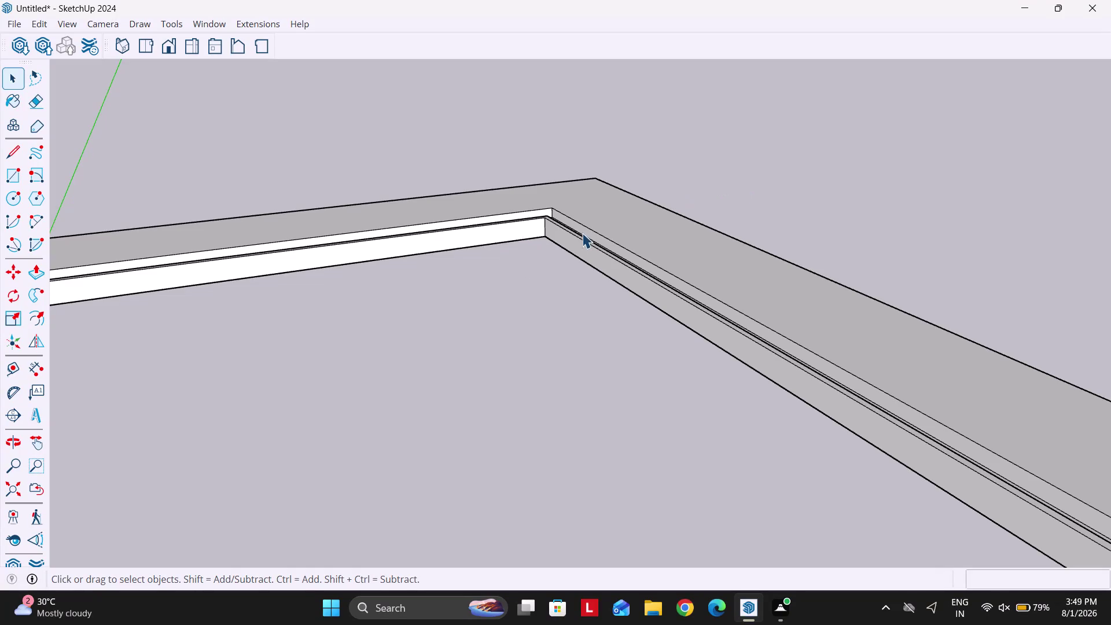
Orbit into the frame's recessed channel and start, then cancel, a rectangle at its corner.
middle_drag(599, 250, 441, 245)
scroll(down, 3)
middle_drag(604, 231, 498, 235)
scroll(up, 3)
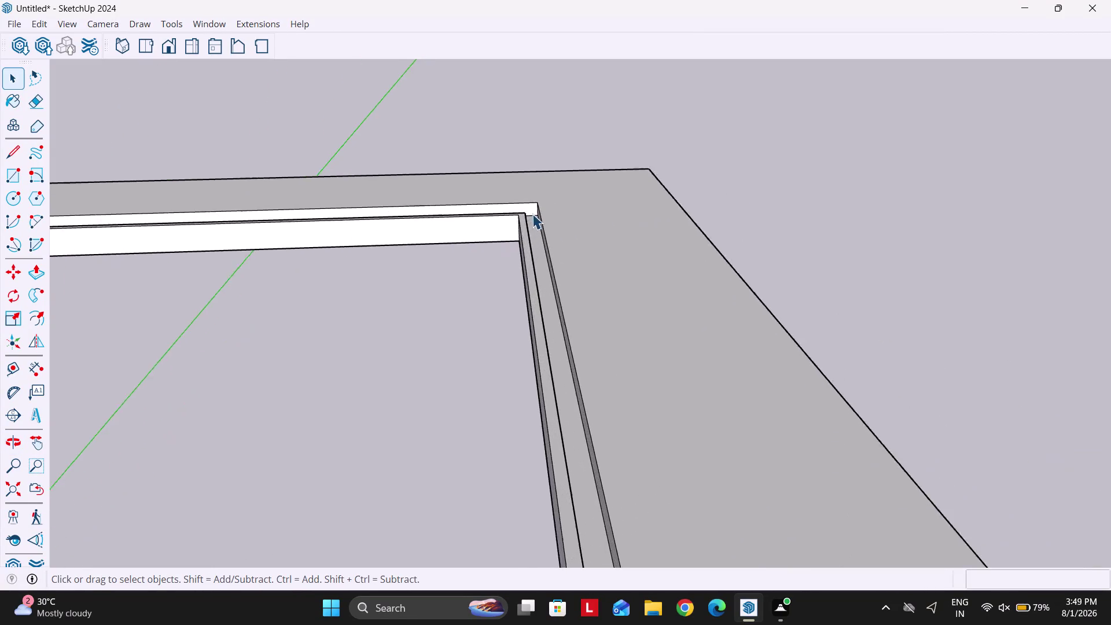
scroll(up, 3)
middle_drag(540, 235, 548, 217)
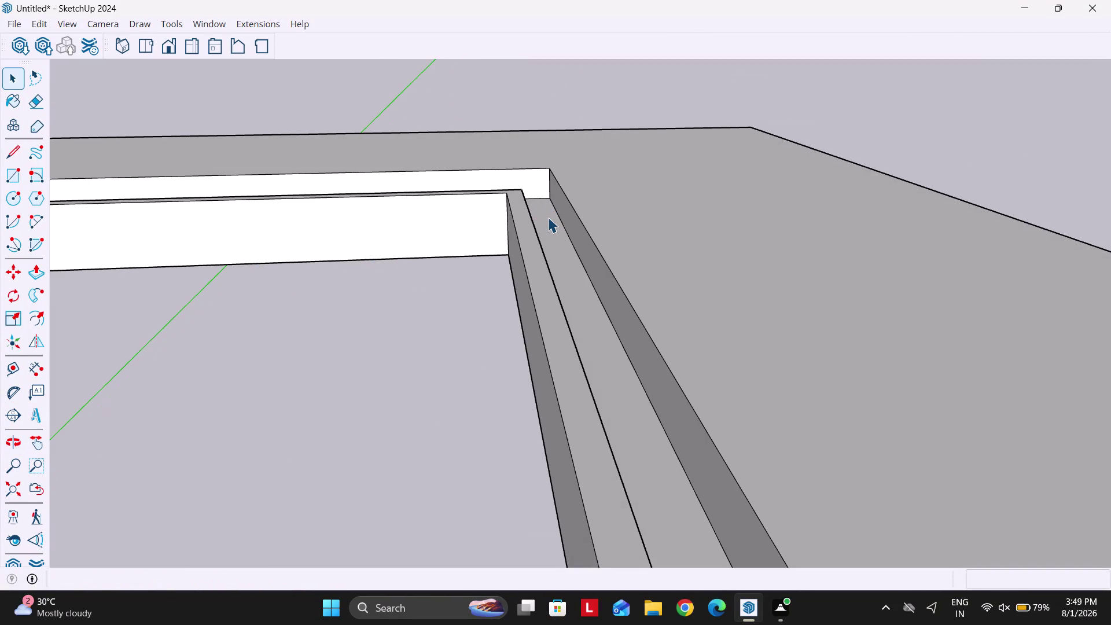
middle_drag(543, 223, 542, 244)
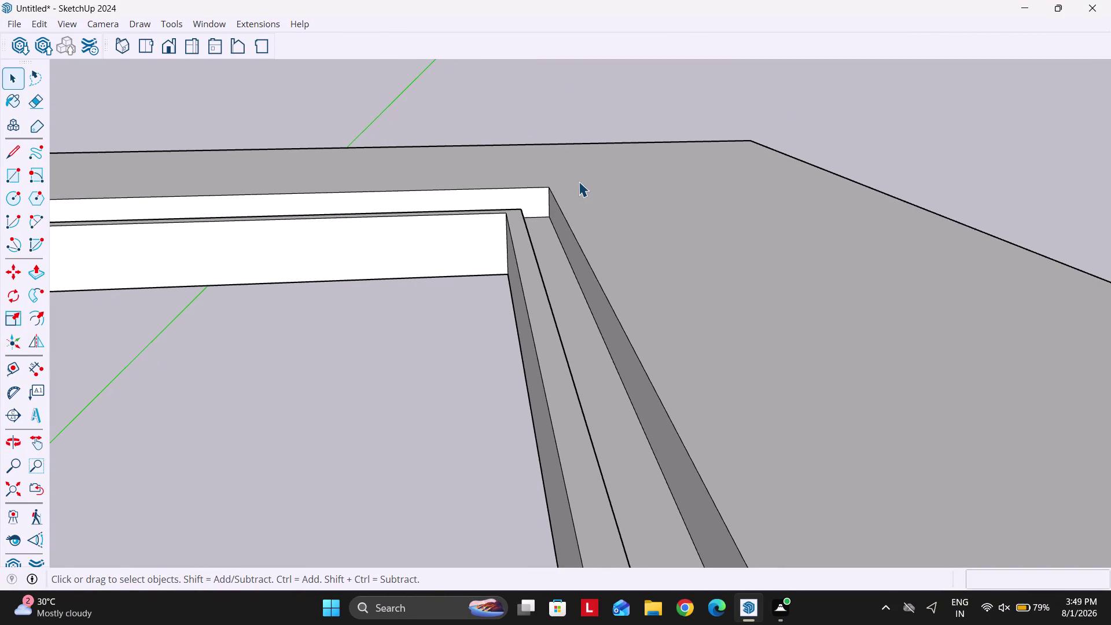
double_click(582, 196)
key(r)
click(552, 187)
scroll(down, 3)
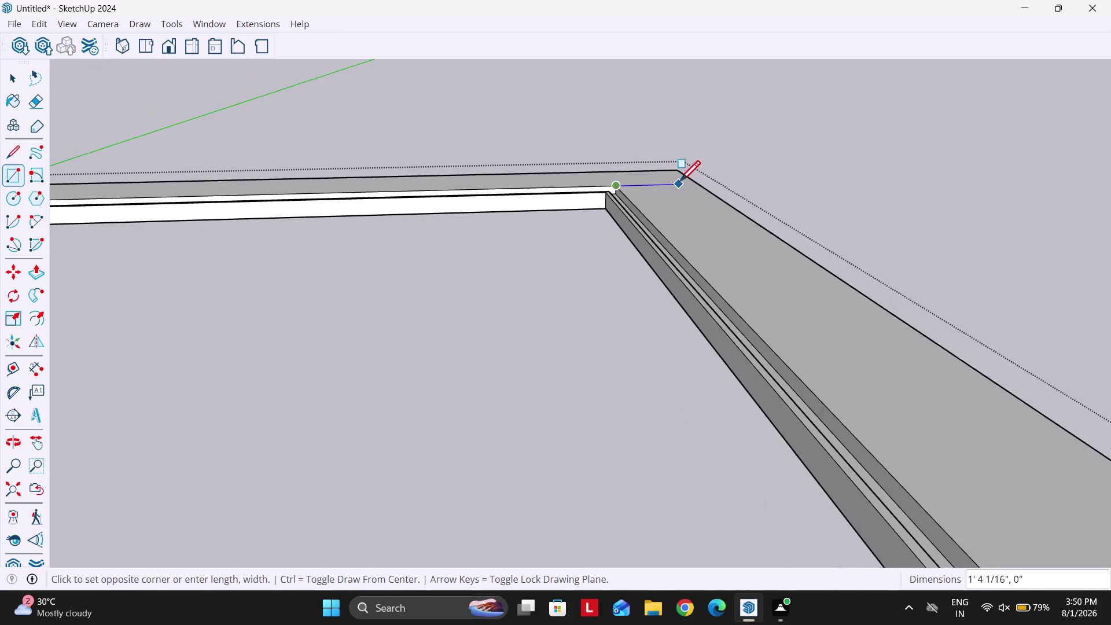
scroll(down, 3)
scroll(up, 3)
key(space)
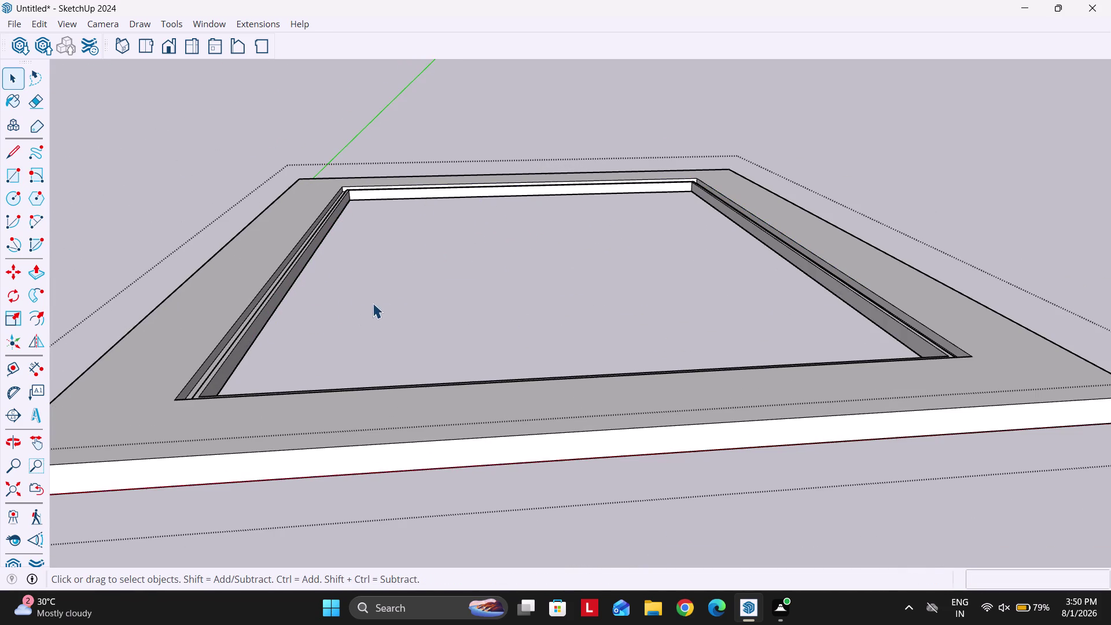
scroll(up, 3)
Draw a rectangle from one corner of the frame's inner opening to the opposite corner.
key(r)
click(344, 195)
scroll(down, 3)
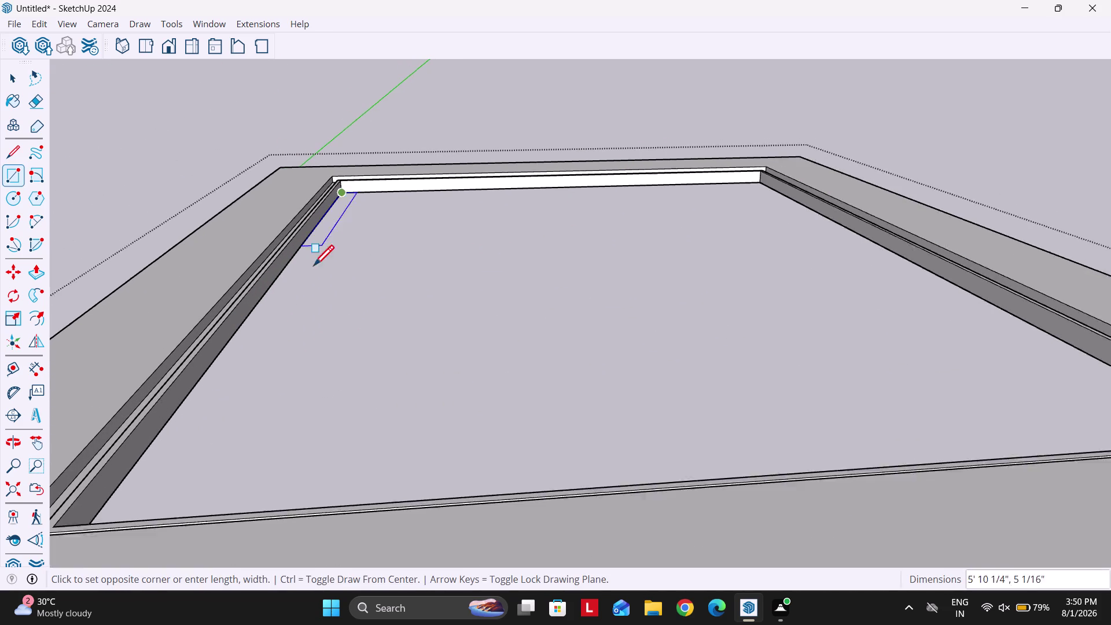
scroll(down, 3)
middle_drag(377, 306, 587, 425)
scroll(up, 3)
middle_drag(794, 376, 1009, 343)
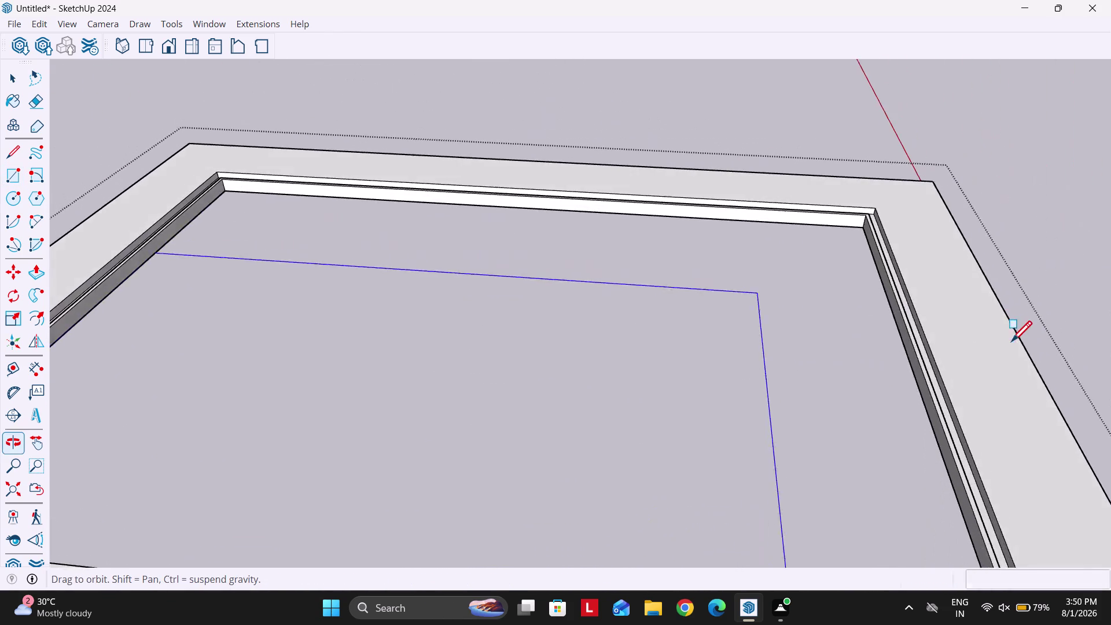
middle_drag(1009, 343, 1011, 341)
scroll(up, 3)
click(890, 220)
scroll(up, 3)
middle_drag(842, 268, 790, 269)
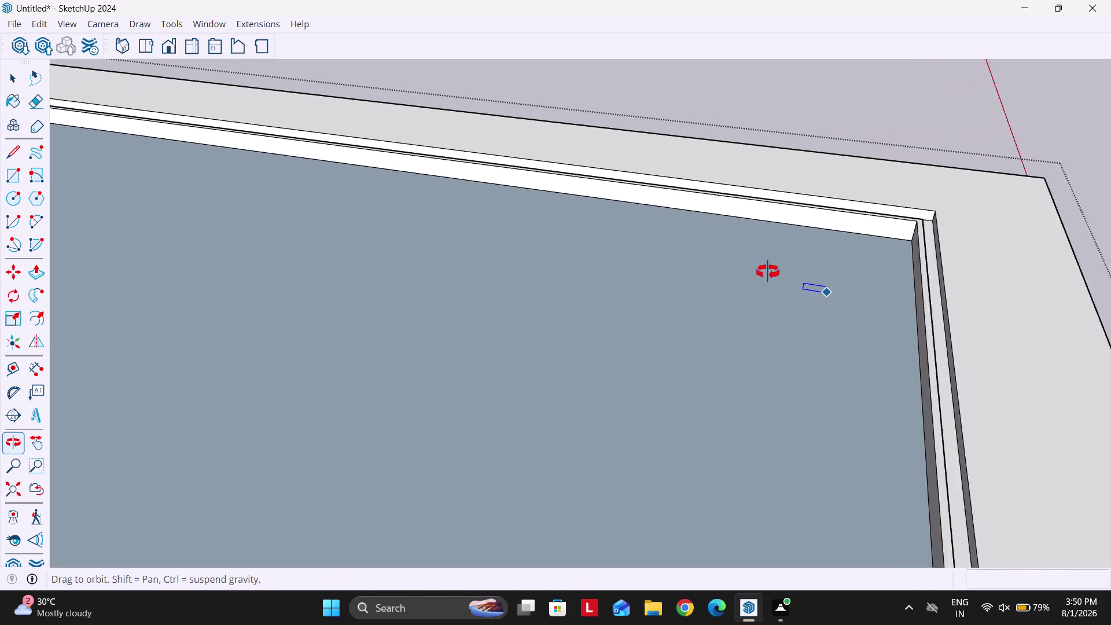
middle_drag(791, 269, 757, 272)
middle_drag(749, 291, 647, 298)
key(space)
Offset the new face 1' inward and delete the outer ring face.
key(o)
click(580, 341)
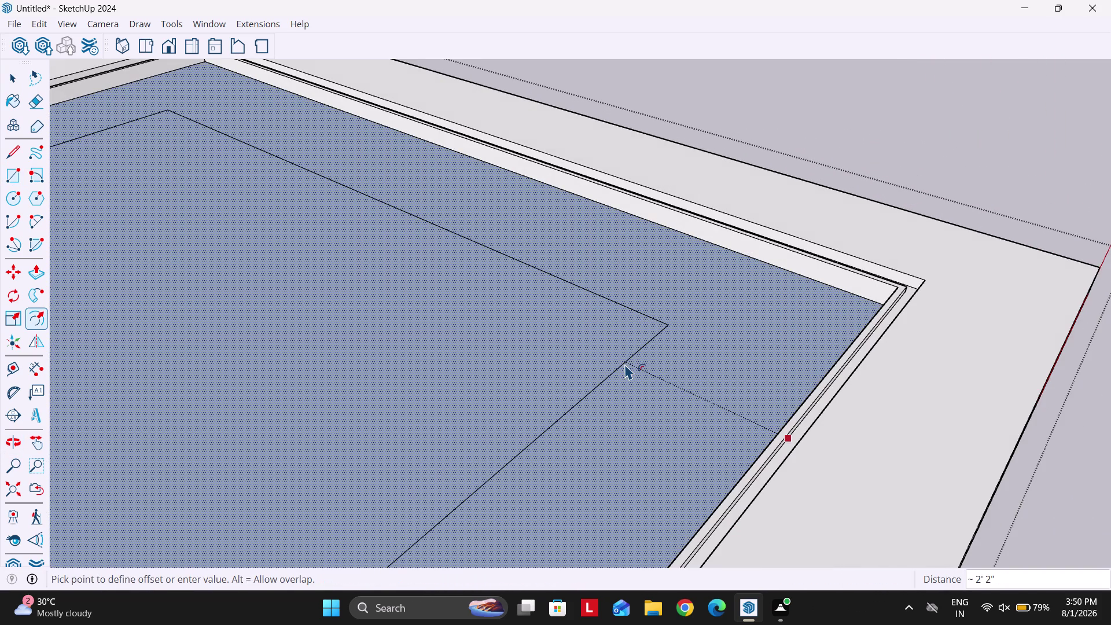
text(1')
key(Return)
key(space)
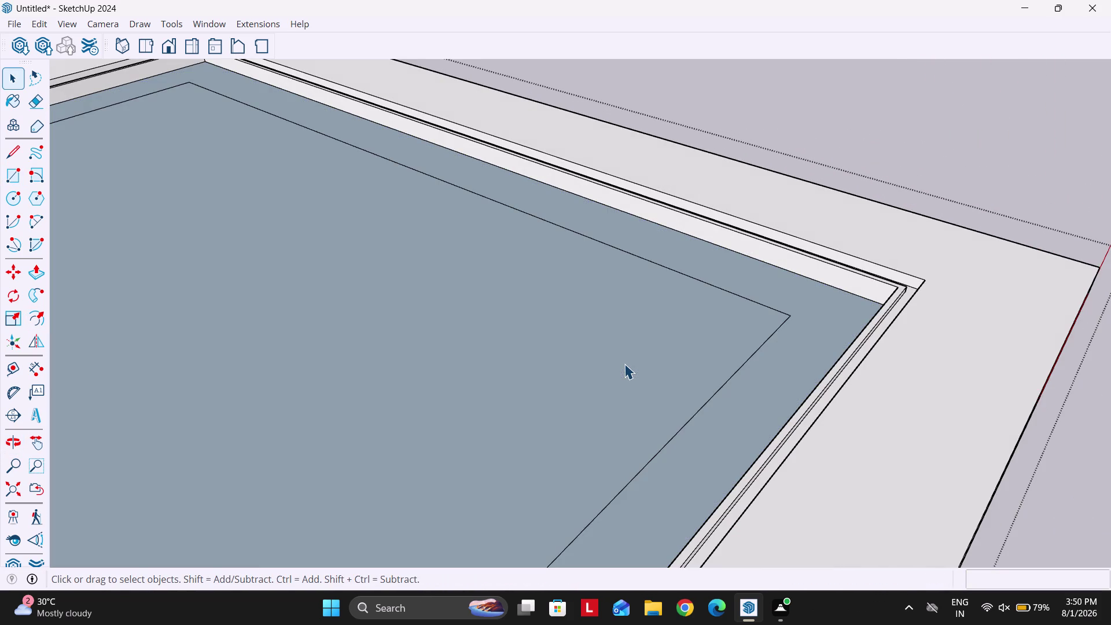
middle_drag(611, 375, 558, 397)
click(818, 346)
key(Delete)
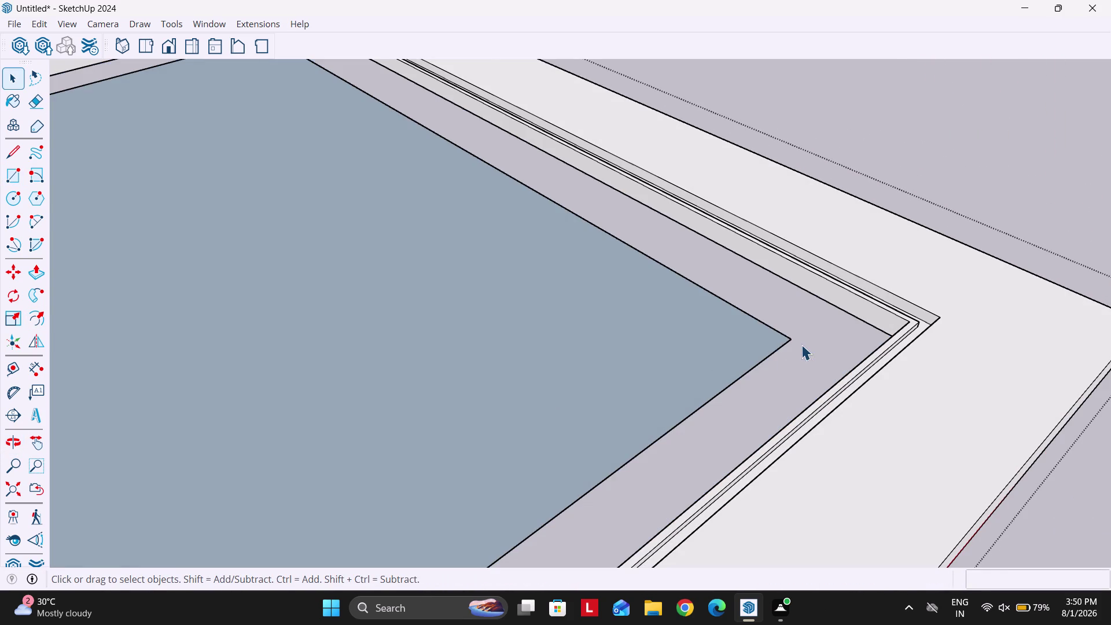
Push/Pull the inner rectangle upward into a thin raised panel.
click(683, 355)
key(p)
click(683, 355)
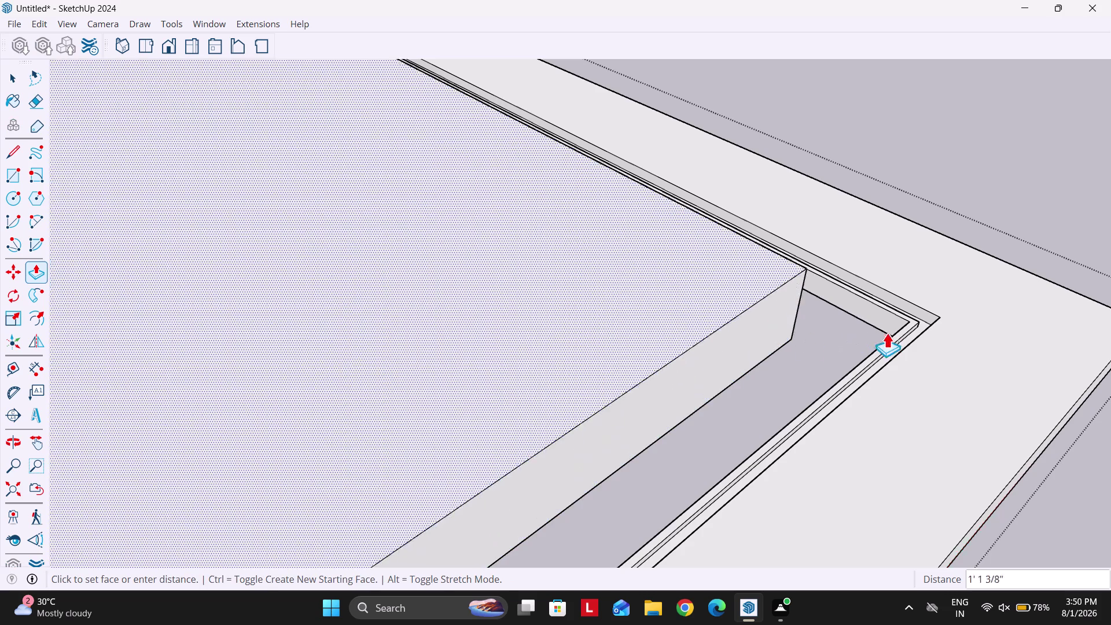
scroll(up, 3)
middle_drag(875, 346, 926, 236)
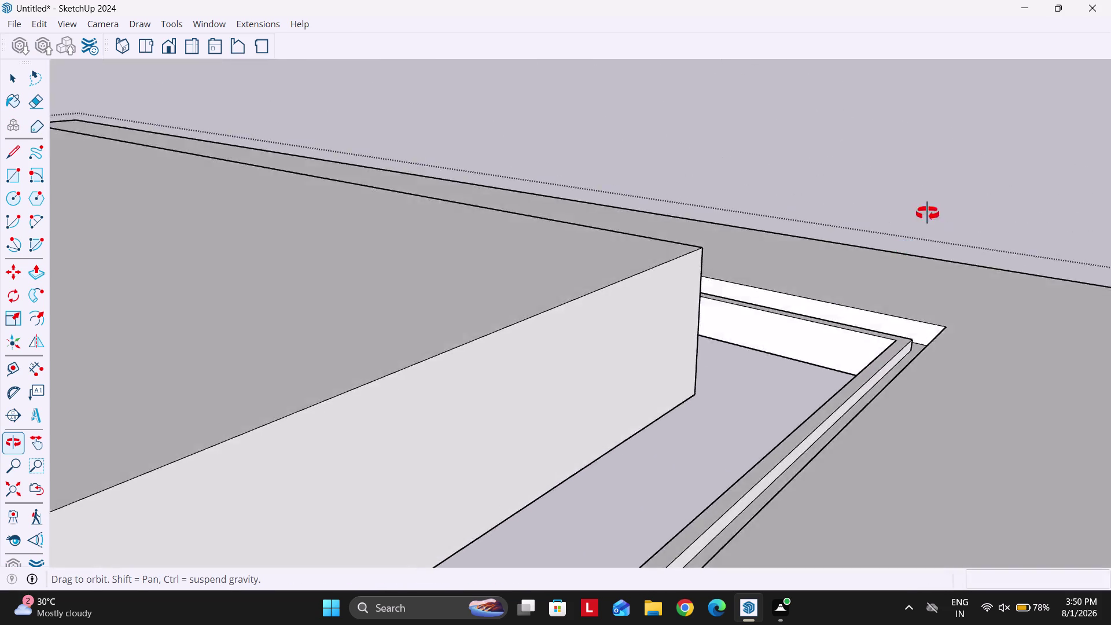
middle_drag(927, 237, 1014, 237)
middle_drag(815, 289, 848, 264)
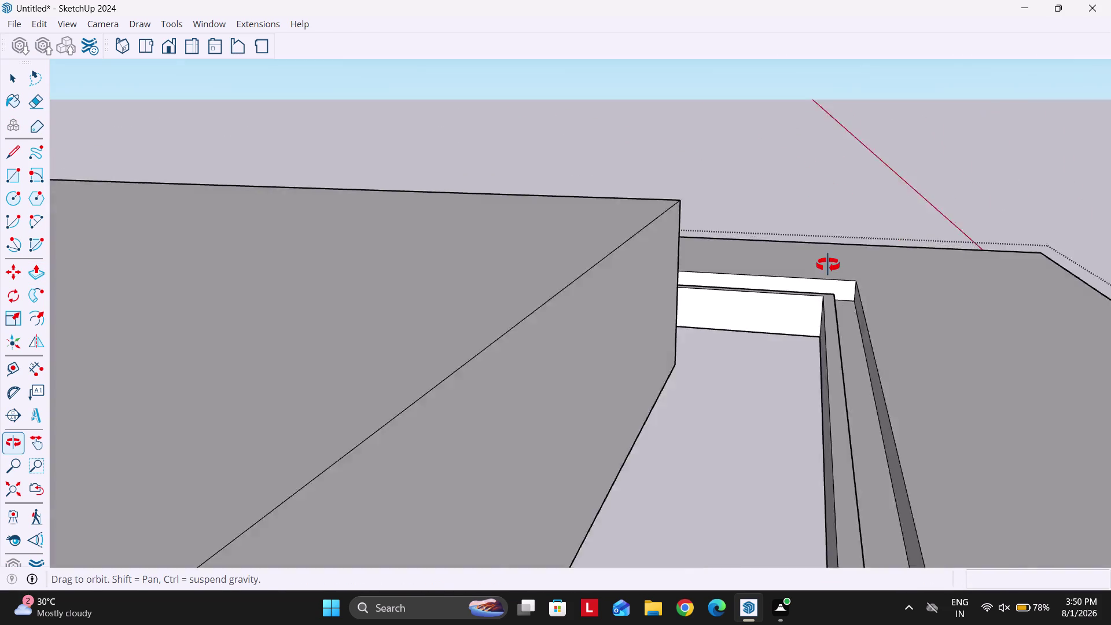
middle_drag(848, 264, 818, 266)
scroll(up, 3)
middle_drag(795, 331, 851, 294)
scroll(up, 3)
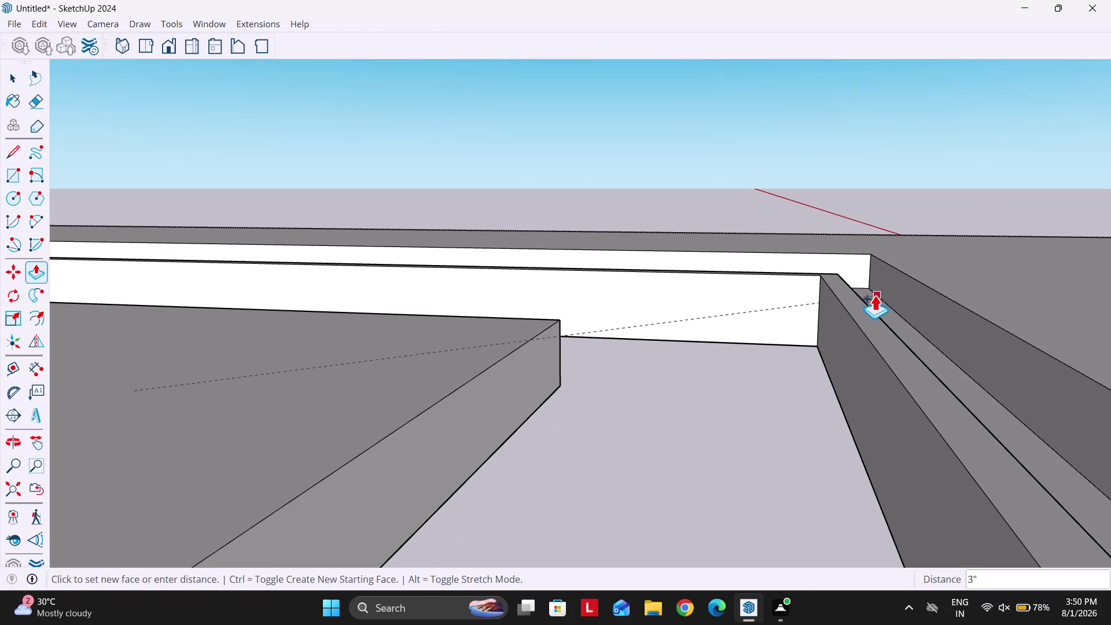
click(873, 294)
Orbit out for an overview of the ceiling with its raised panel.
middle_drag(812, 321, 430, 366)
scroll(down, 3)
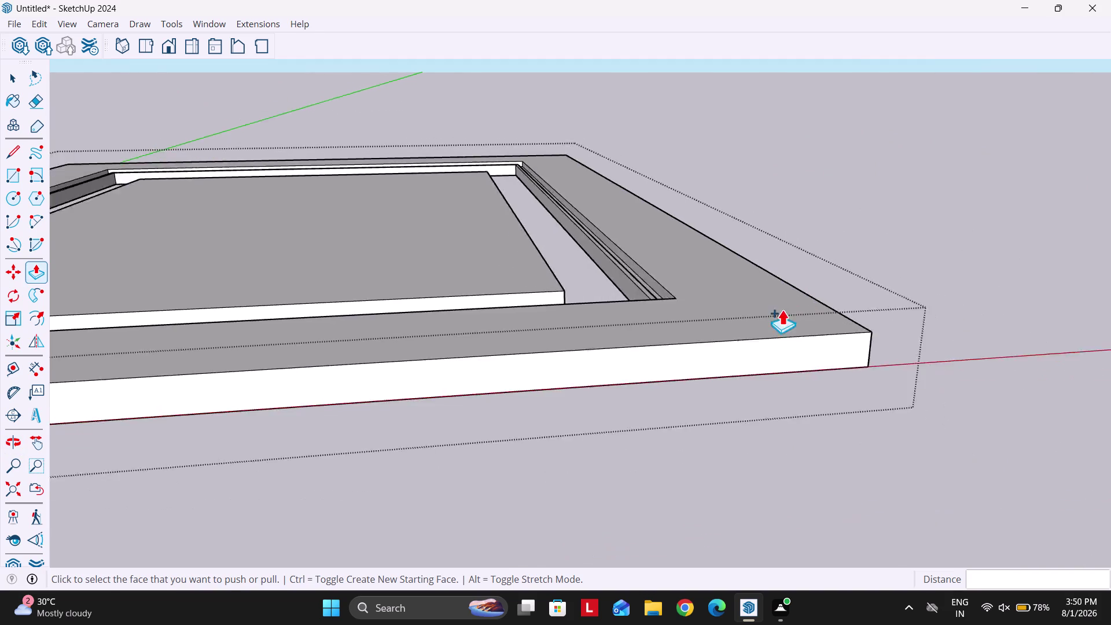
scroll(down, 3)
middle_drag(845, 284, 681, 376)
middle_drag(699, 303, 668, 402)
Offset the inner panel's top face edge inward by 1".
key(o)
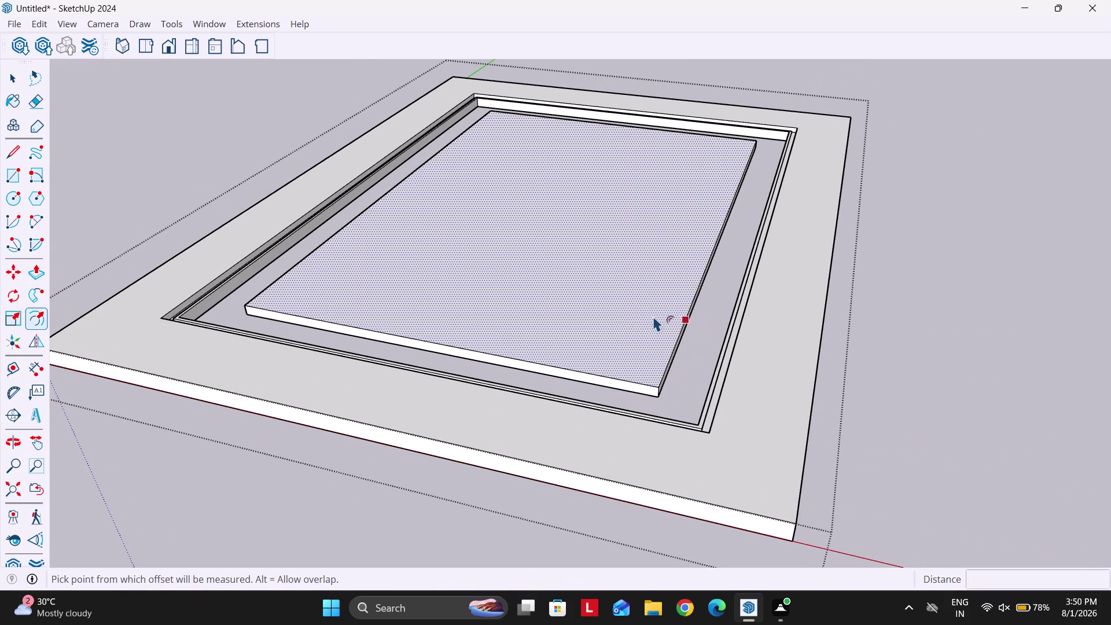
click(628, 317)
text(1")
key(Return)
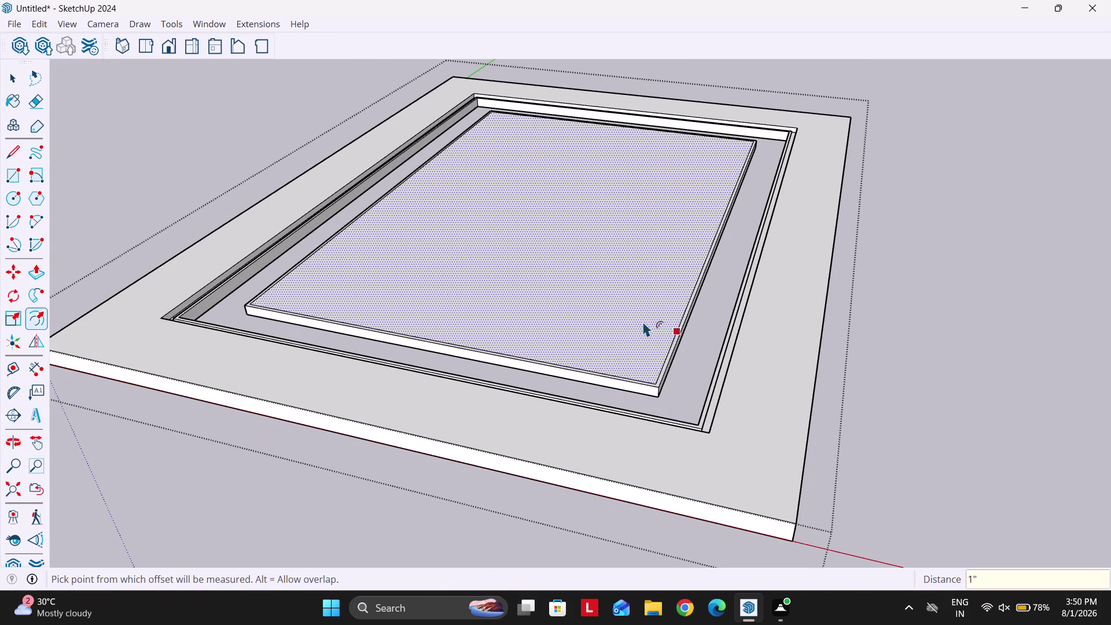
double_click(634, 318)
scroll(up, 3)
Pull the thin 1" edge ring up to match the channel edge height.
key(Escape)
key(p)
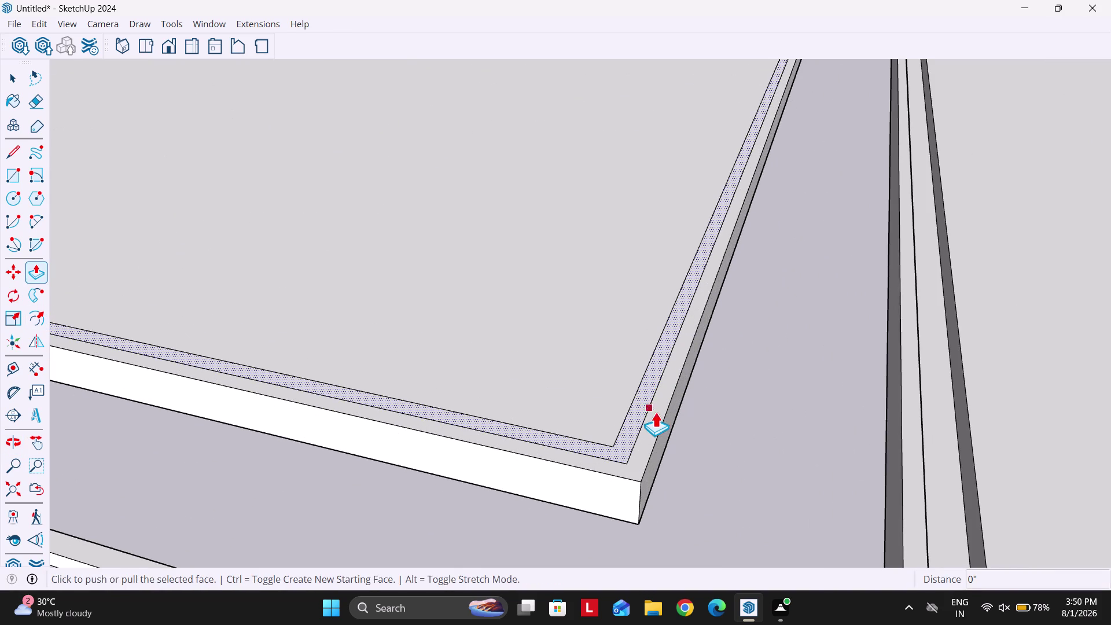
key(Escape)
click(662, 418)
click(907, 407)
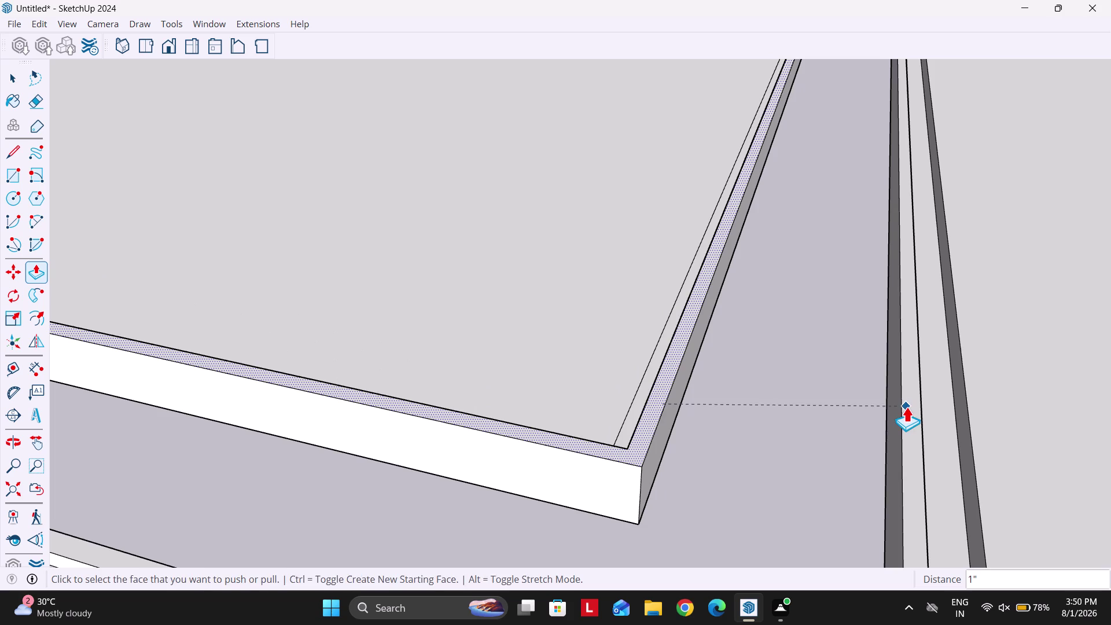
click(631, 372)
click(966, 360)
key(space)
Orbit over the panel to review the new raised lip.
scroll(down, 3)
middle_drag(659, 349, 656, 284)
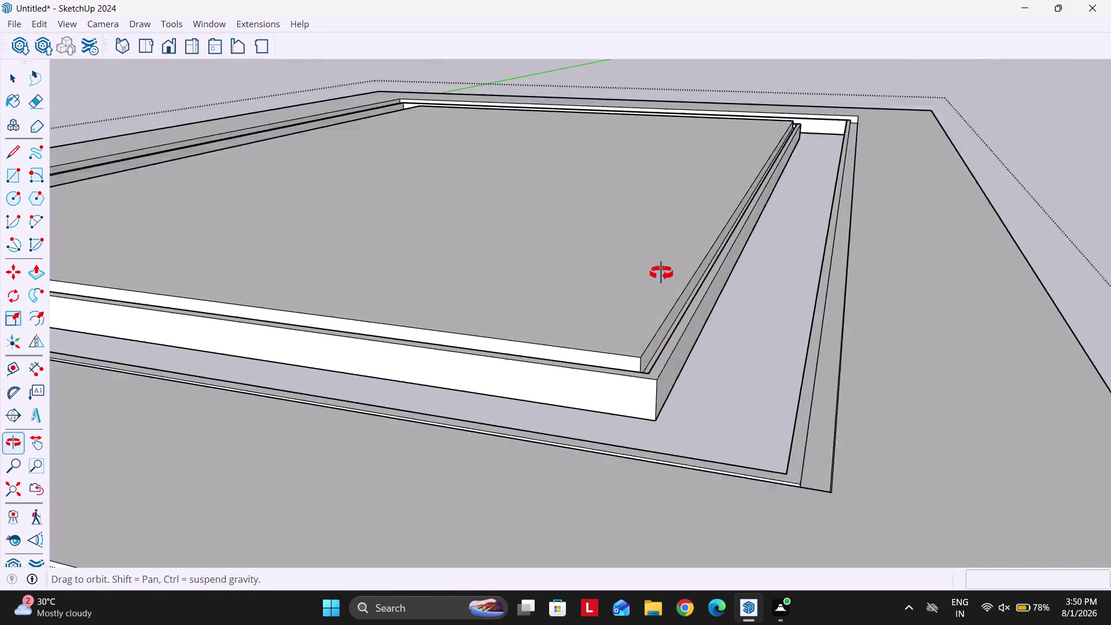
middle_drag(656, 285, 674, 262)
scroll(down, 3)
key(Escape)
middle_drag(634, 354, 711, 348)
scroll(down, 3)
double_click(714, 334)
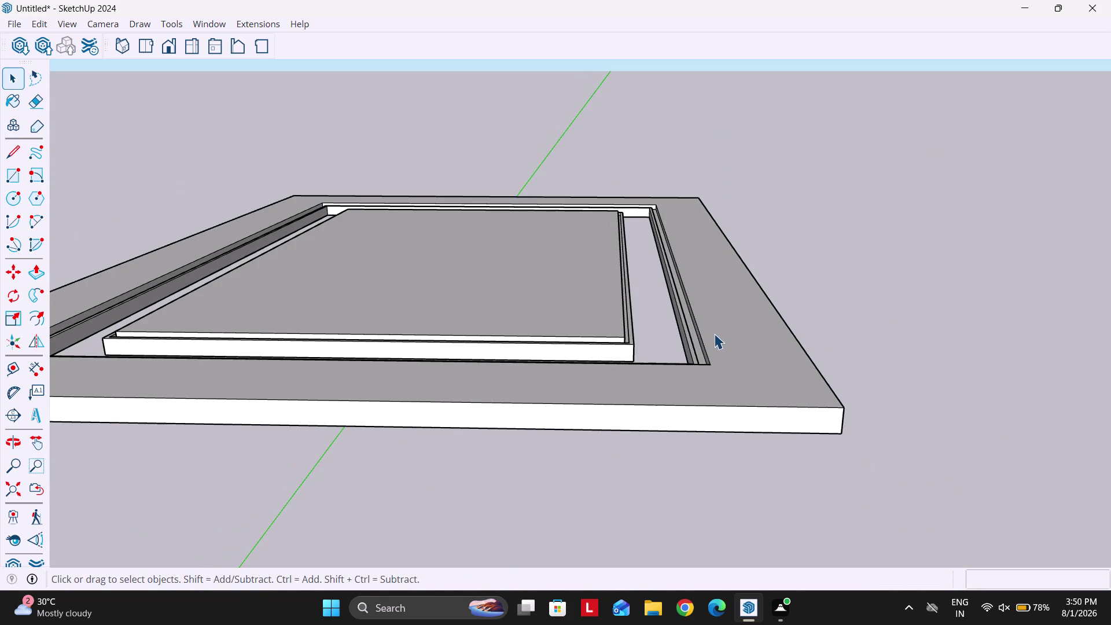
Try the Rectangle tool on the ceiling, then orbit to view it from the side and below.
key(r)
click(715, 363)
middle_drag(607, 304, 708, 452)
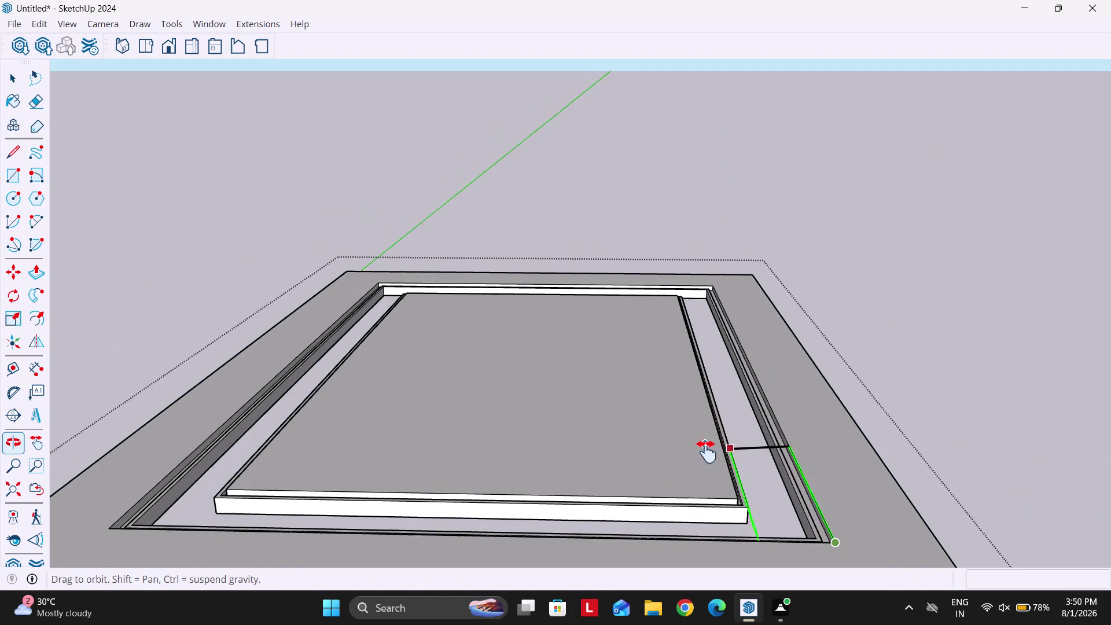
middle_drag(708, 452, 706, 452)
click(379, 287)
key(space)
scroll(down, 3)
middle_drag(509, 348, 491, 268)
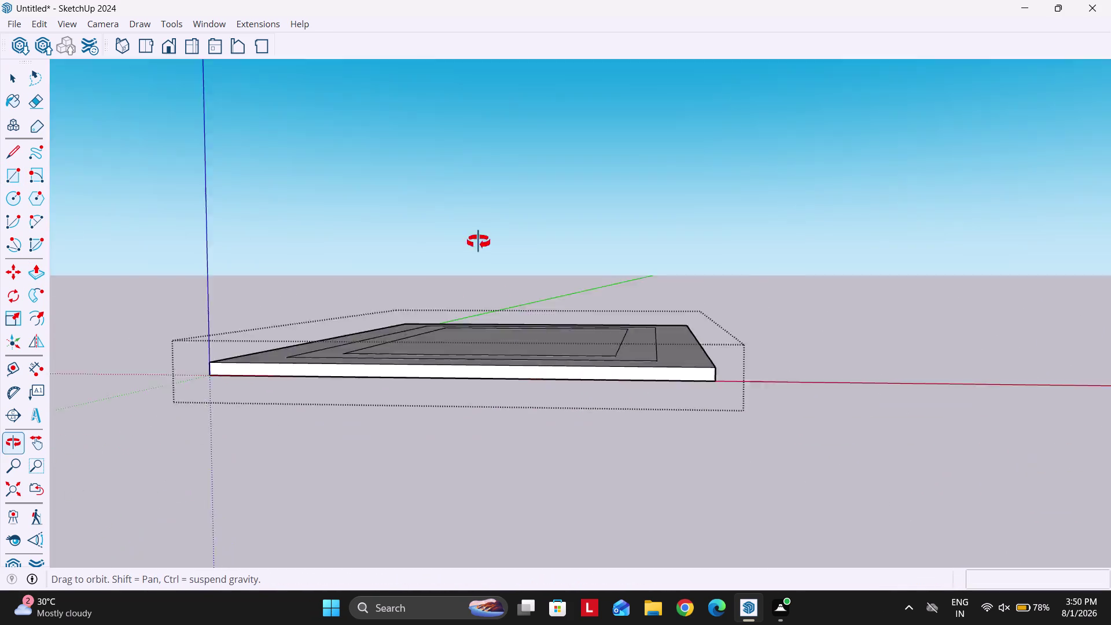
middle_drag(491, 268, 472, 225)
scroll(up, 3)
middle_drag(691, 329, 673, 229)
Select the ceiling geometry, check its context menu, and orbit to the panel's underside.
scroll(up, 3)
click(607, 322)
right_click(607, 322)
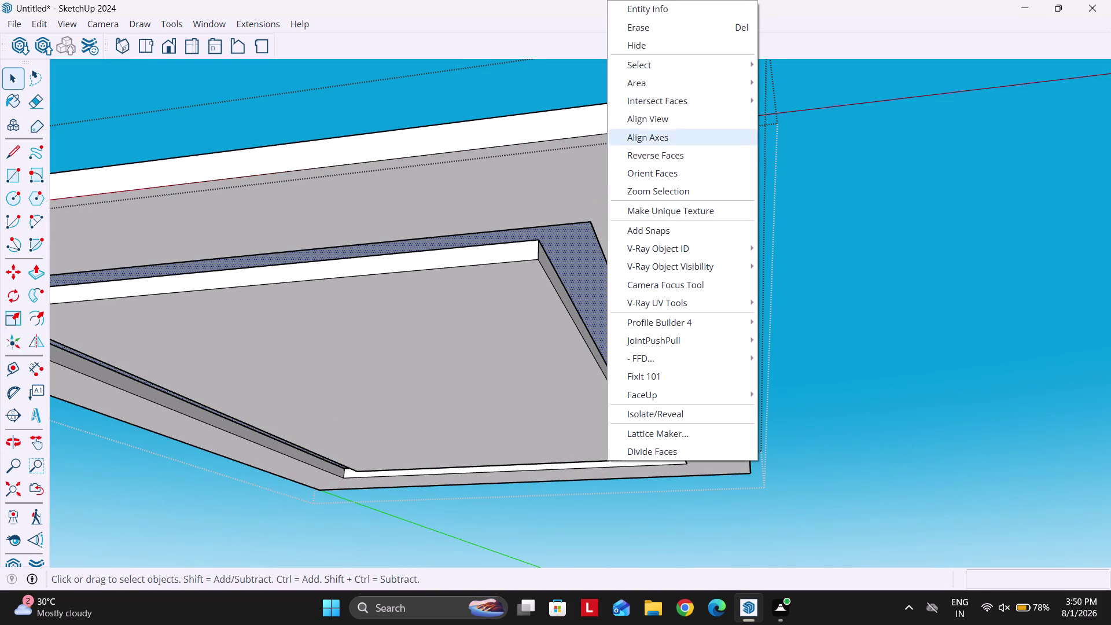
click(663, 156)
middle_drag(615, 294, 628, 253)
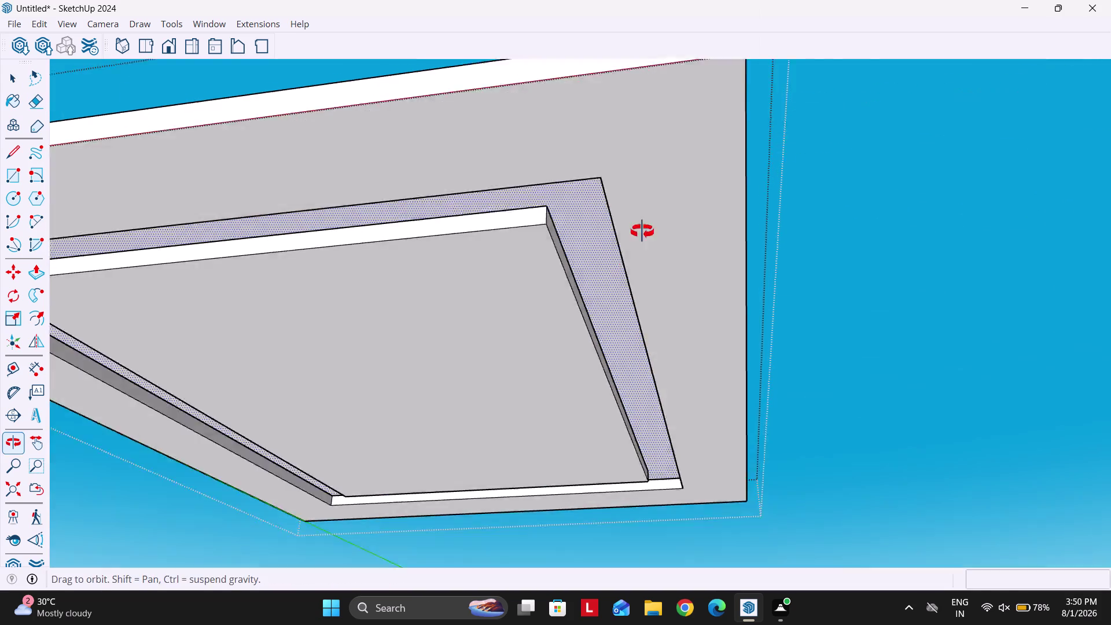
middle_drag(628, 253, 664, 199)
scroll(up, 3)
middle_drag(609, 203, 586, 302)
scroll(up, 3)
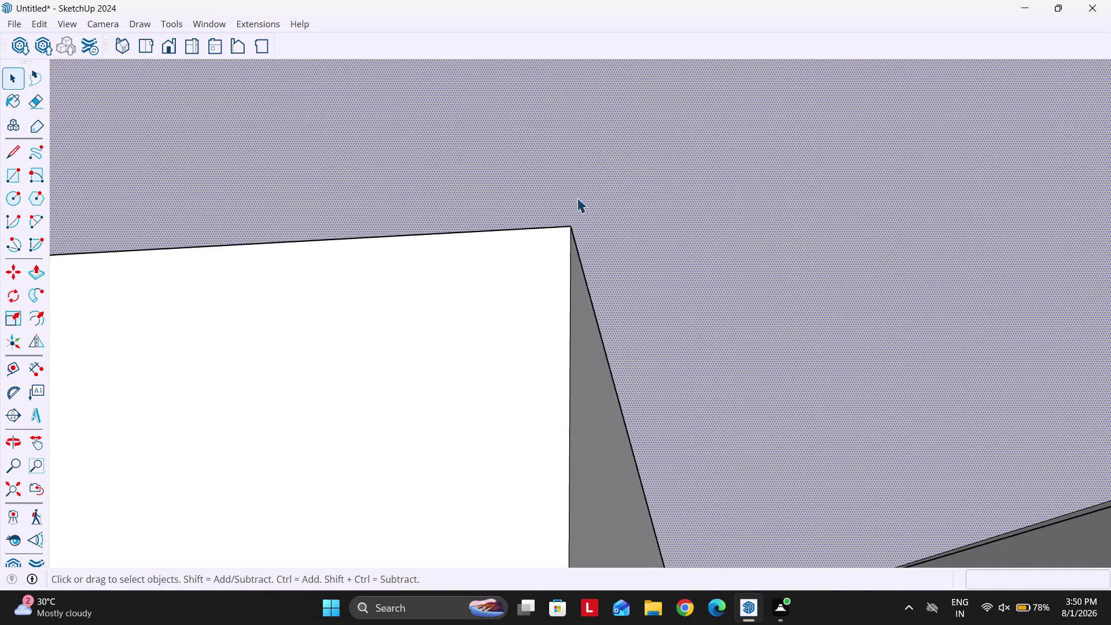
middle_drag(577, 208, 596, 237)
scroll(down, 3)
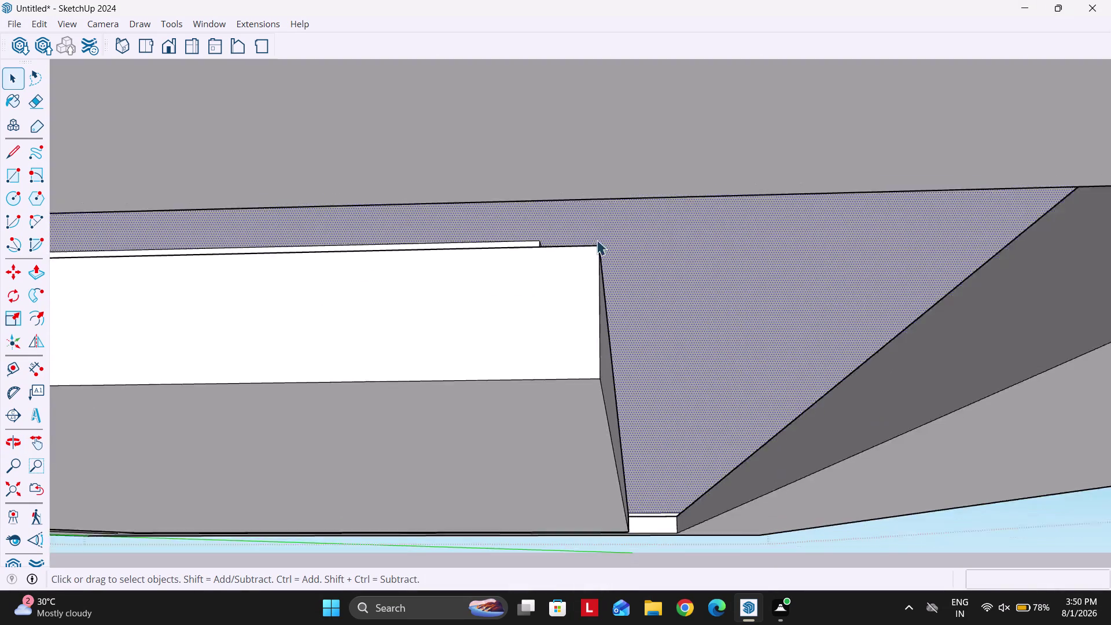
scroll(down, 3)
scroll(up, 3)
Push/Pull the inner ceiling face out 1" and repeat it on the next face.
key(p)
click(510, 354)
key(Escape)
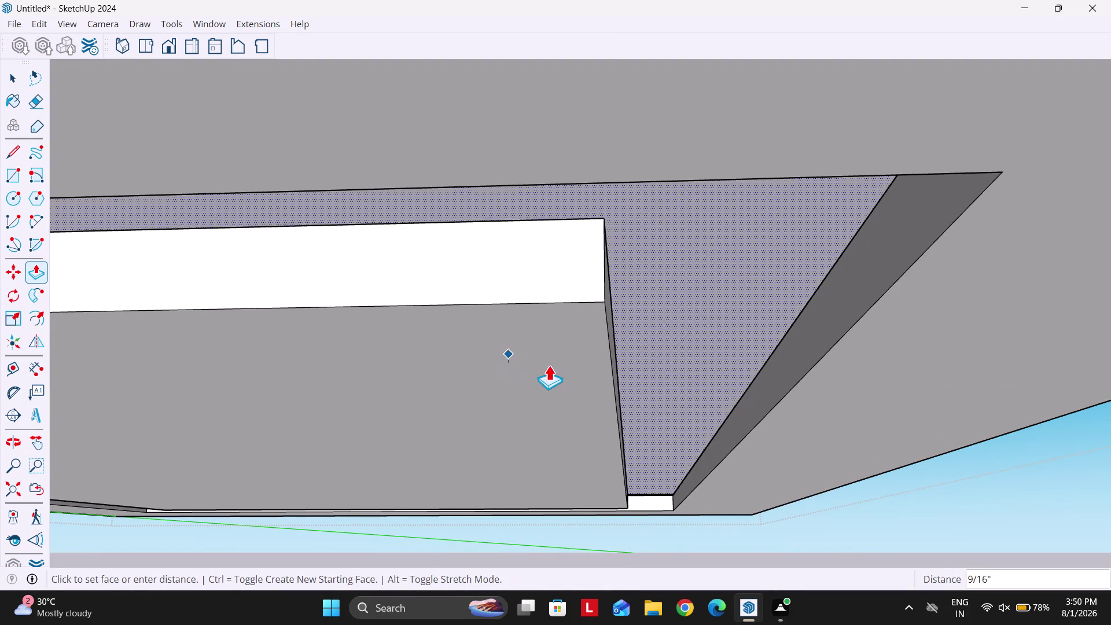
click(556, 363)
text(1")
key(Return)
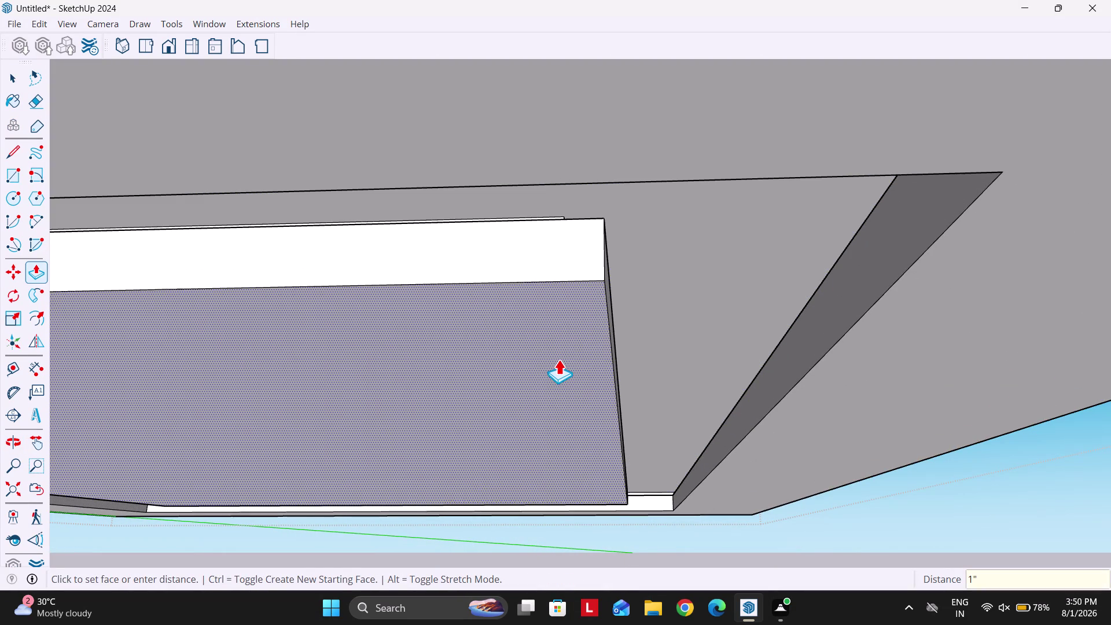
double_click(817, 412)
key(space)
Orbit below the layered ceiling to check the new stepped layer.
scroll(down, 3)
middle_drag(718, 452, 705, 444)
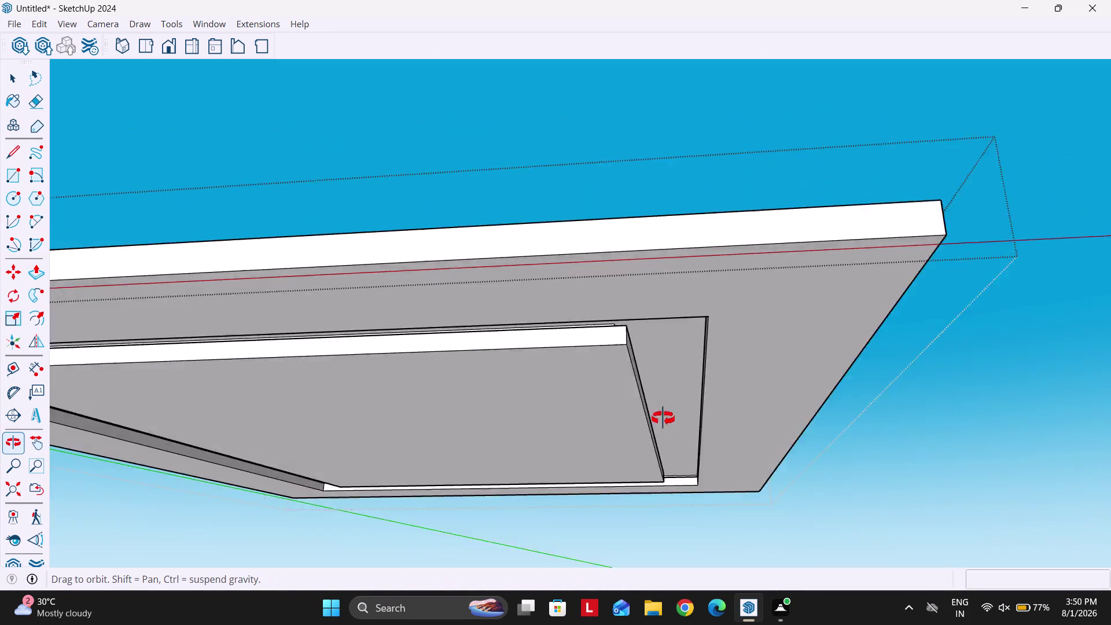
middle_drag(705, 445, 650, 409)
key(Escape)
key(grave)
scroll(down, 3)
key(Escape)
key(Escape)
scroll(up, 3)
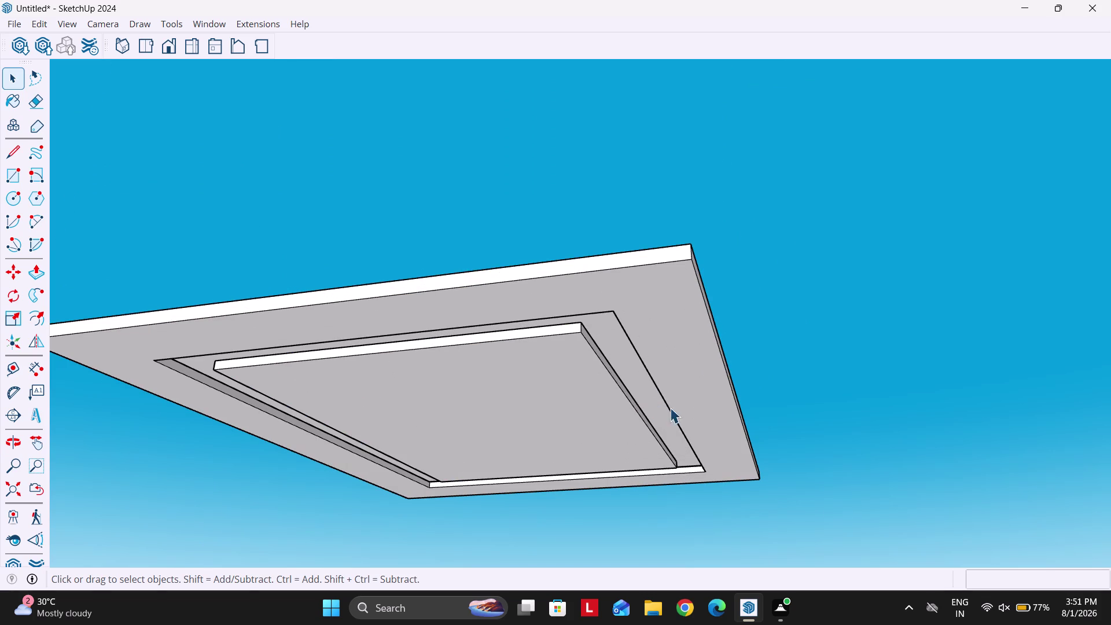
scroll(up, 3)
scroll(down, 3)
scroll(up, 3)
scroll(up, 3)
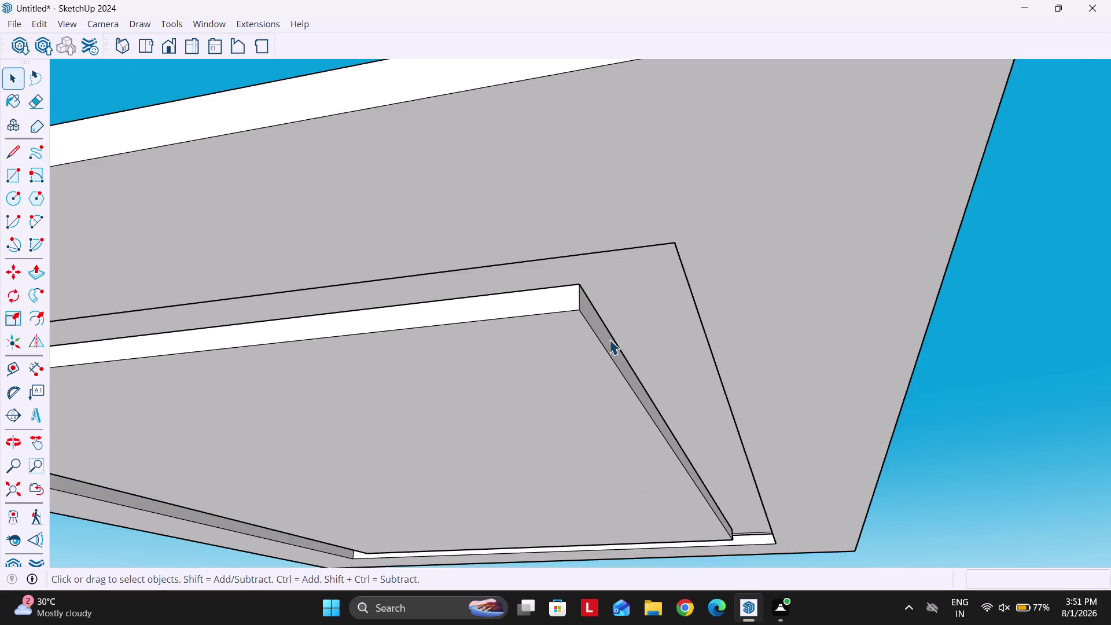
scroll(up, 3)
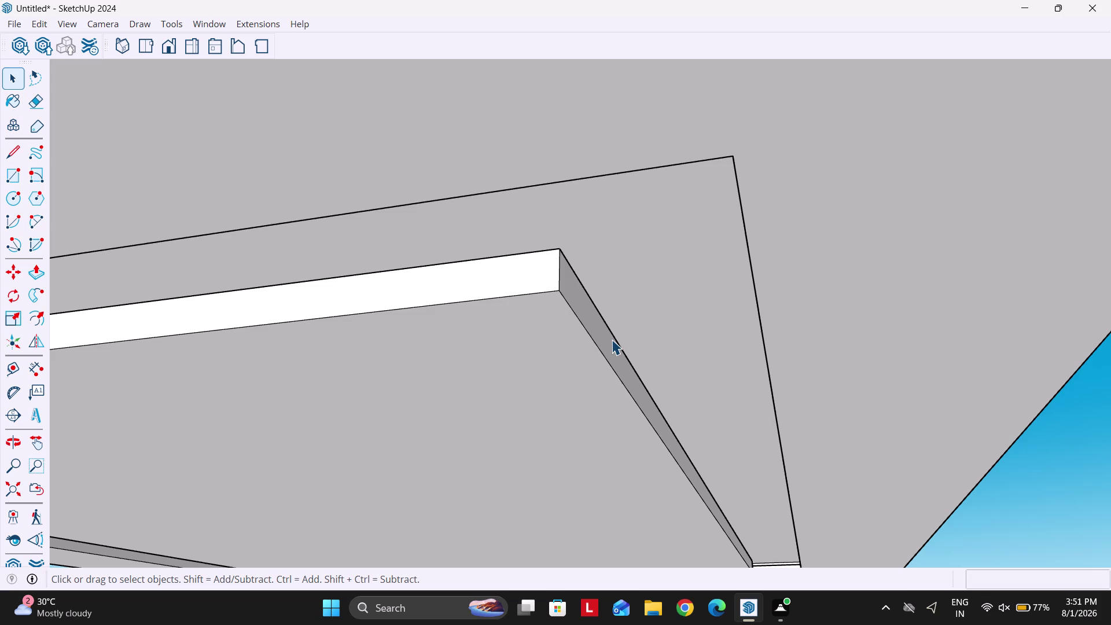
scroll(down, 3)
middle_drag(549, 330, 569, 322)
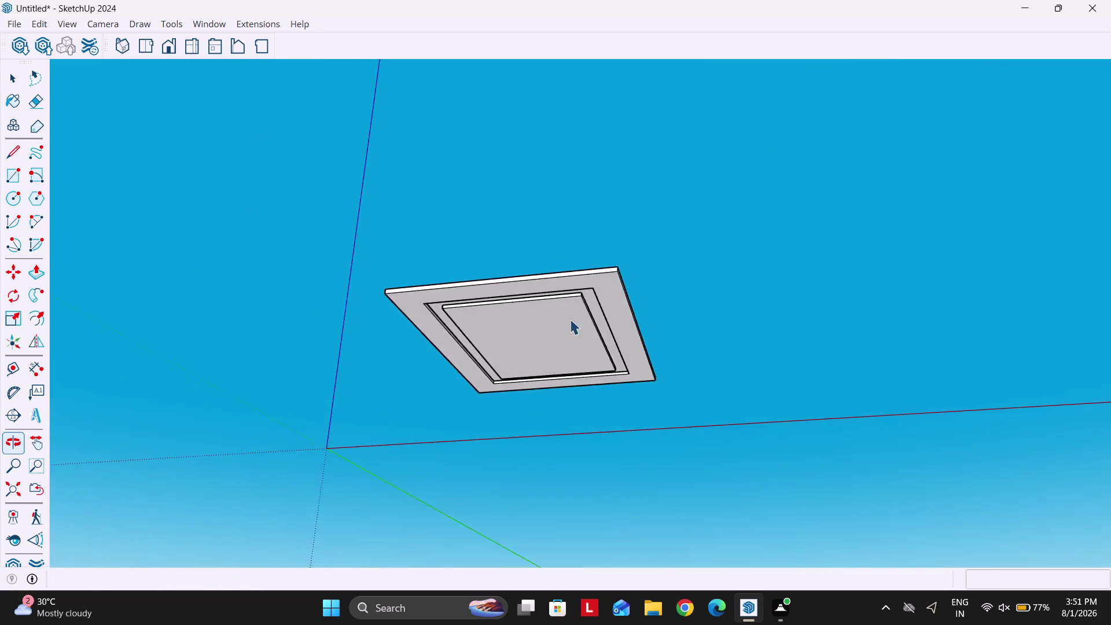
scroll(up, 3)
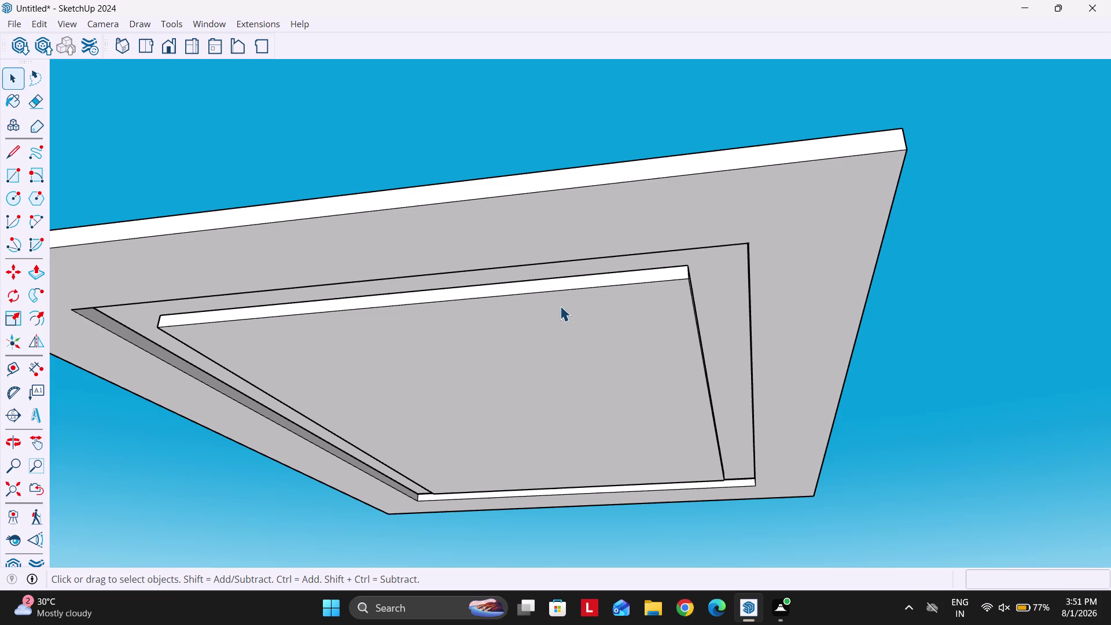
scroll(down, 3)
middle_drag(626, 303, 635, 270)
scroll(up, 3)
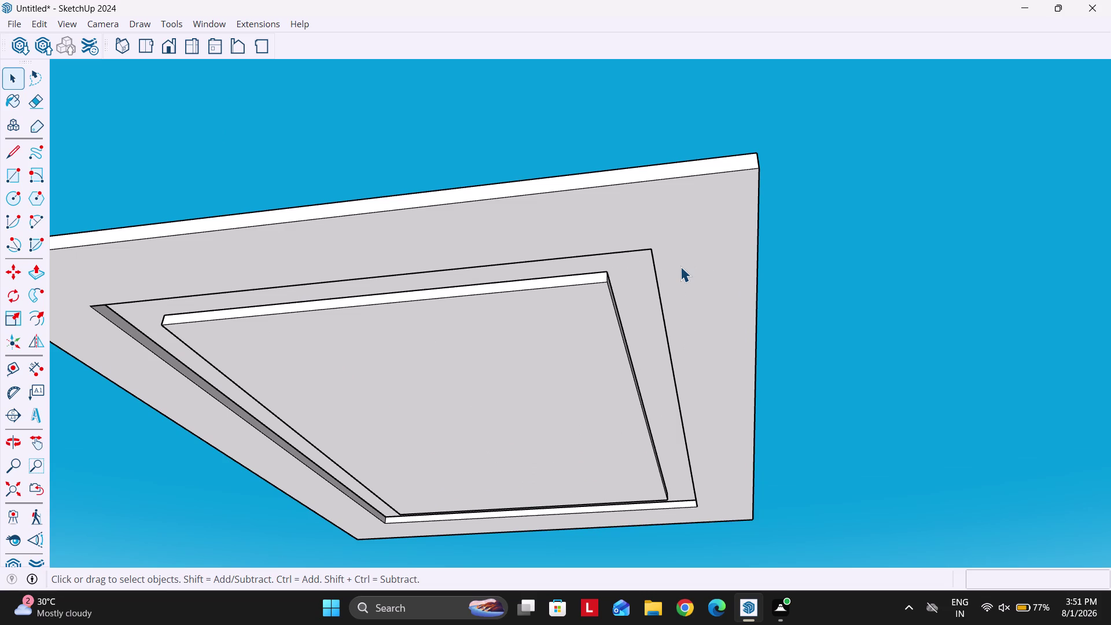
scroll(down, 3)
scroll(down, 3)
middle_drag(622, 287, 672, 338)
click(699, 267)
key(u)
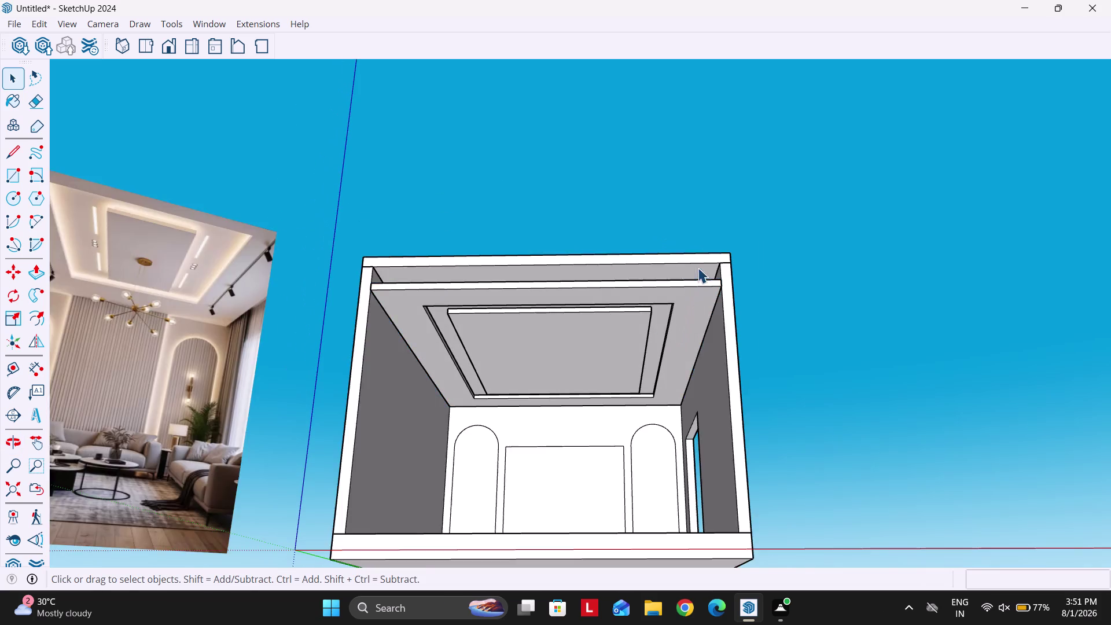
scroll(down, 3)
scroll(up, 3)
middle_drag(664, 273, 645, 298)
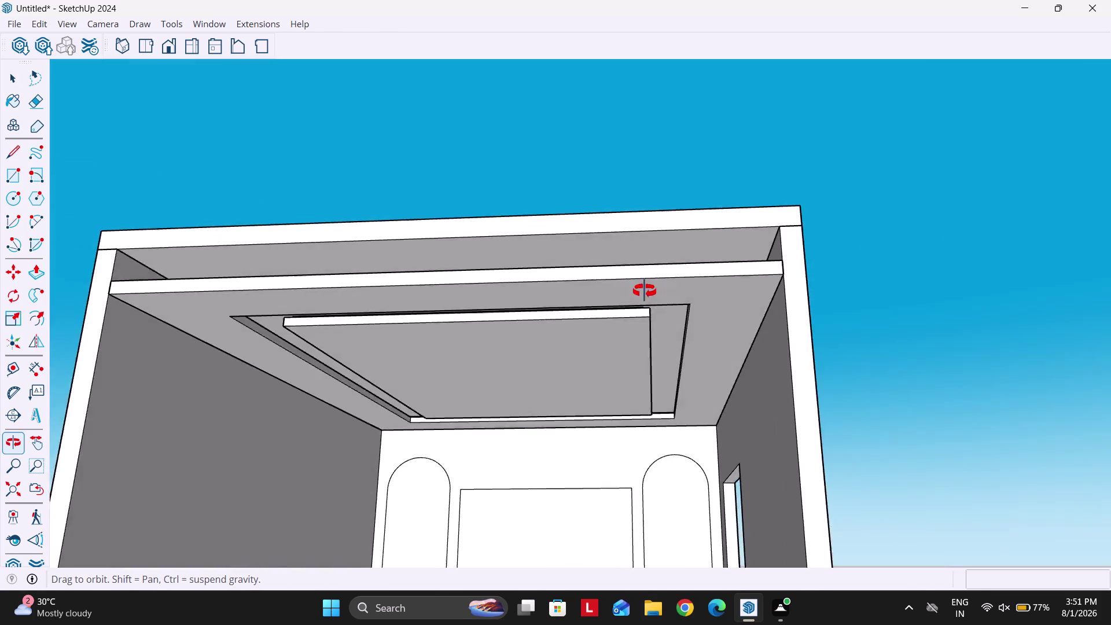
middle_drag(644, 298, 648, 253)
scroll(down, 3)
middle_drag(630, 310, 651, 302)
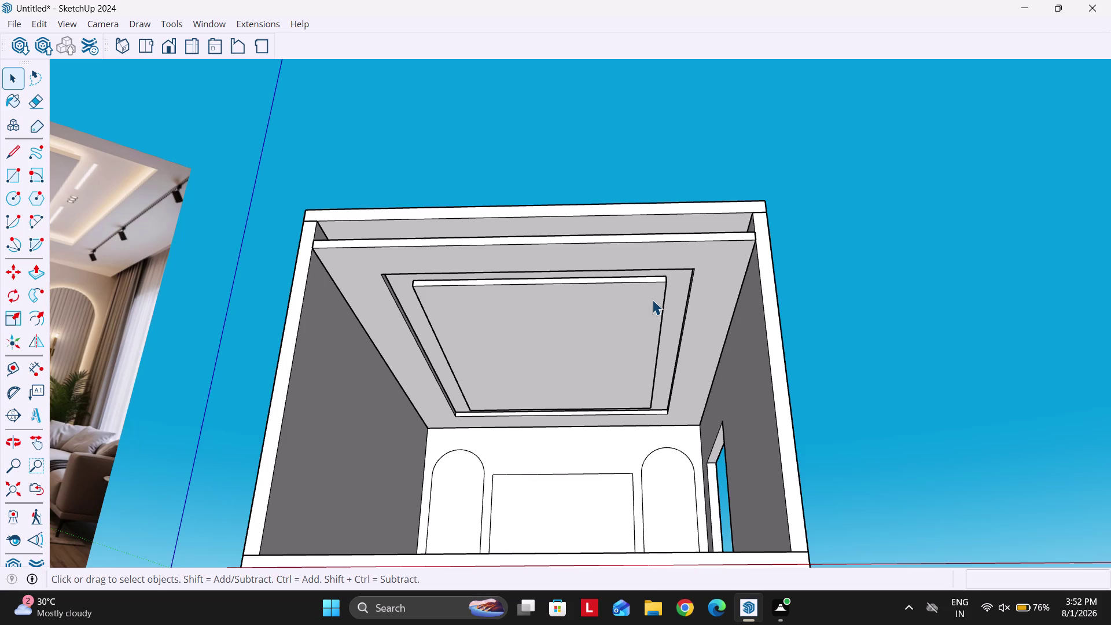
scroll(down, 3)
scroll(down, 3)
middle_drag(444, 294, 369, 384)
middle_drag(421, 329, 426, 453)
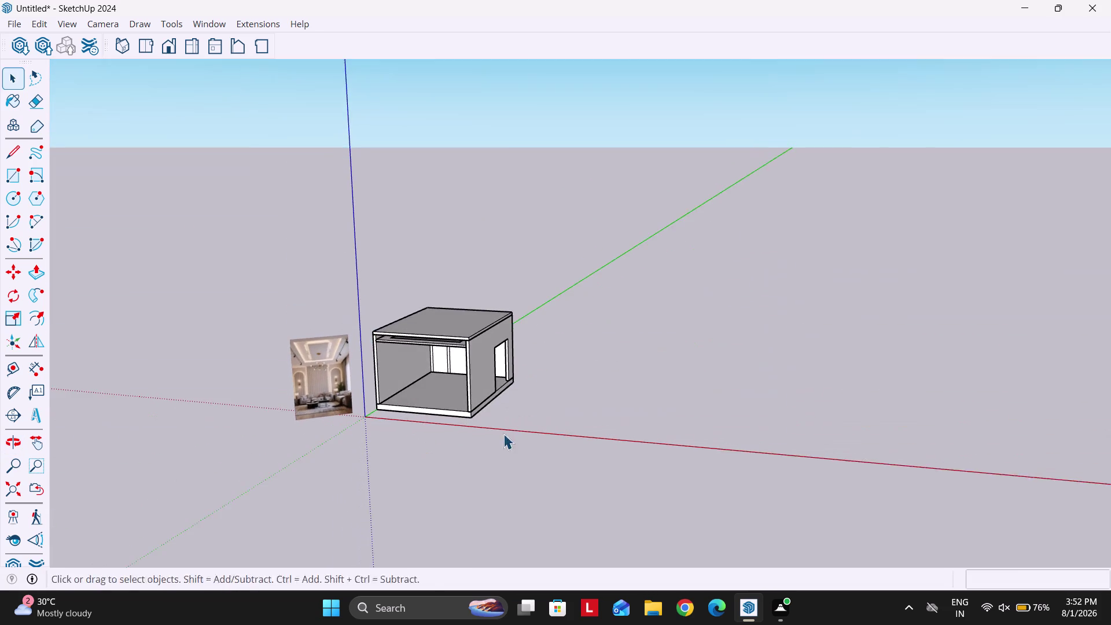
Draw a 15' by 15' rectangle on the ground beside the room.
middle_drag(503, 436, 487, 461)
key(r)
click(533, 429)
text(15)
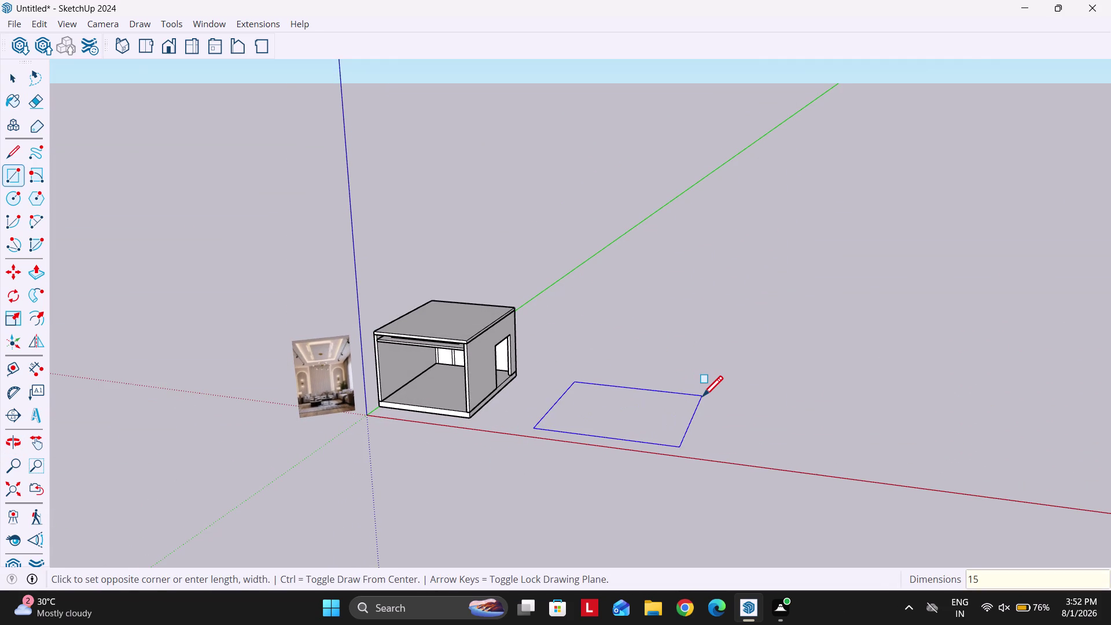
text(',15')
key(Return)
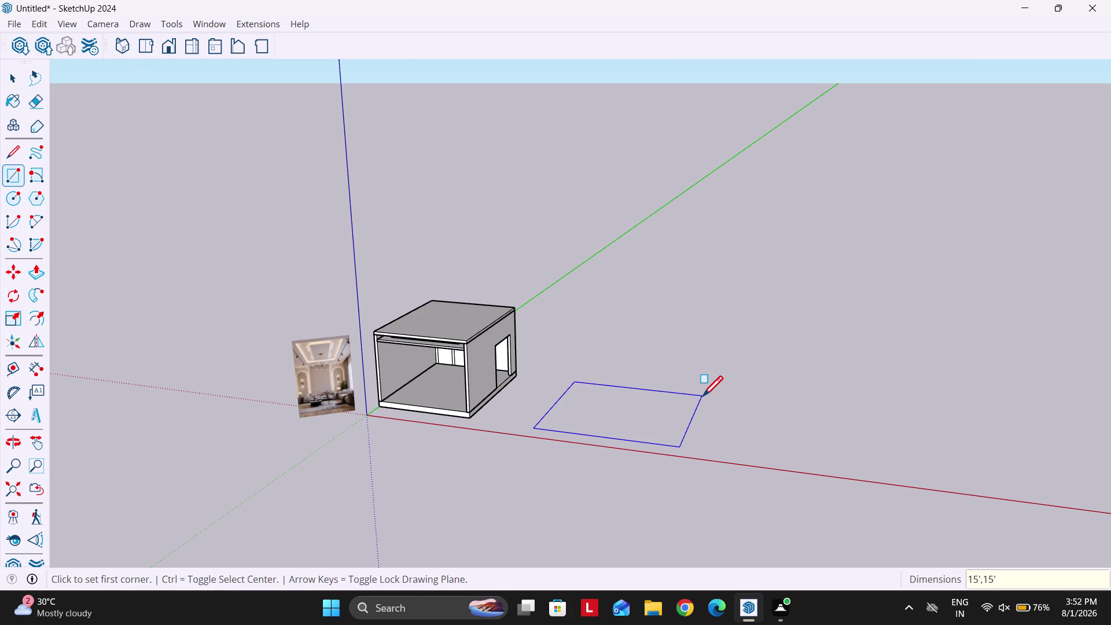
Push/Pull the rectangle up into a 6" thick slab.
key(space)
scroll(up, 3)
key(p)
click(609, 455)
text(6)
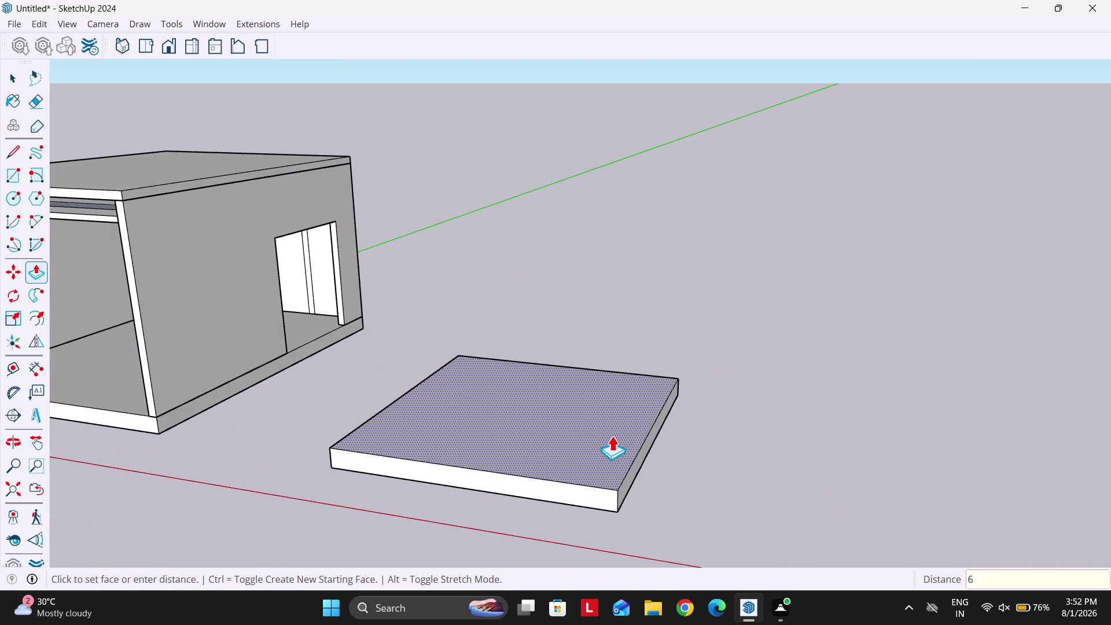
text(")
key(Return)
Offset the slab's underside inward by 12" three times to form nested rings.
middle_drag(614, 465, 649, 241)
middle_drag(588, 448, 611, 394)
key(space)
key(o)
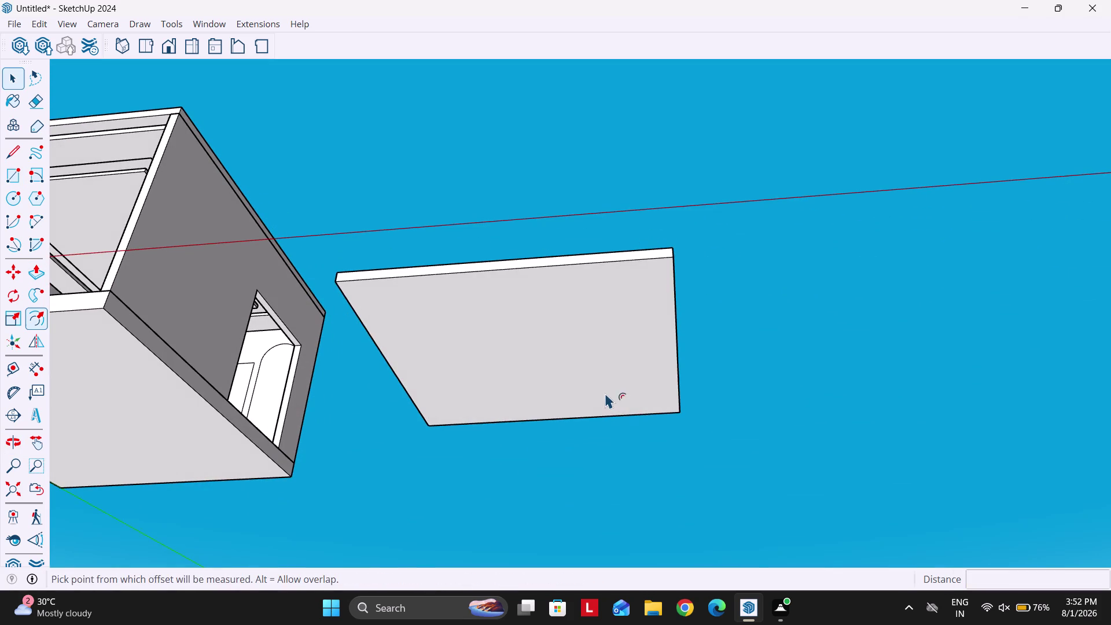
click(600, 378)
text(12)
key(Return)
scroll(up, 3)
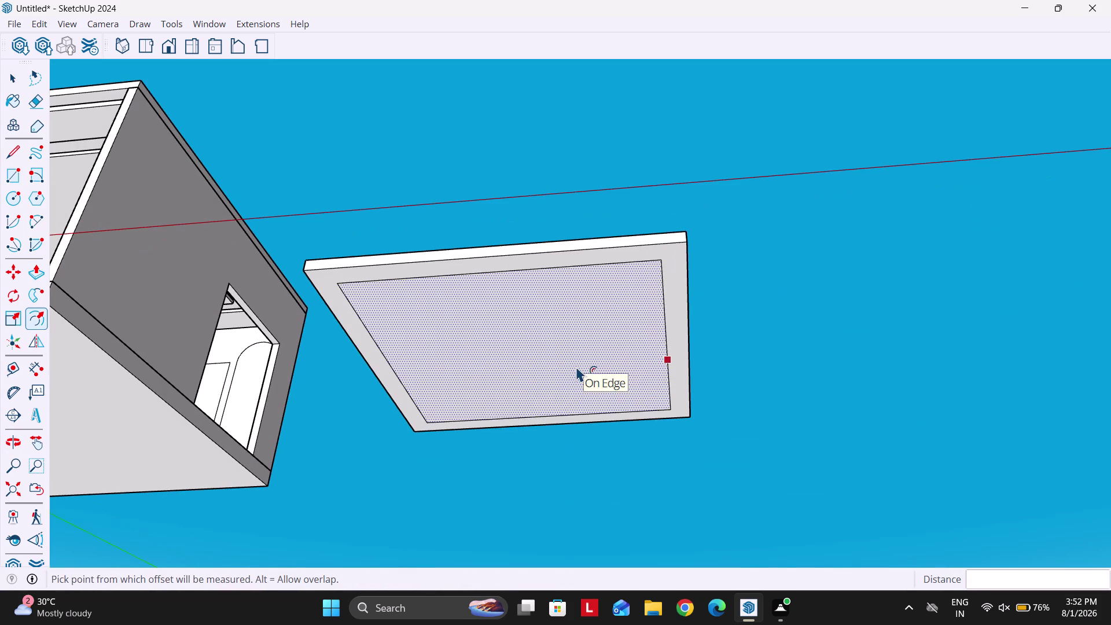
key(Escape)
double_click(576, 366)
key(Escape)
double_click(576, 352)
key(Escape)
Push the central panel 5 after undoing an accidental hole through the slab.
key(space)
scroll(up, 3)
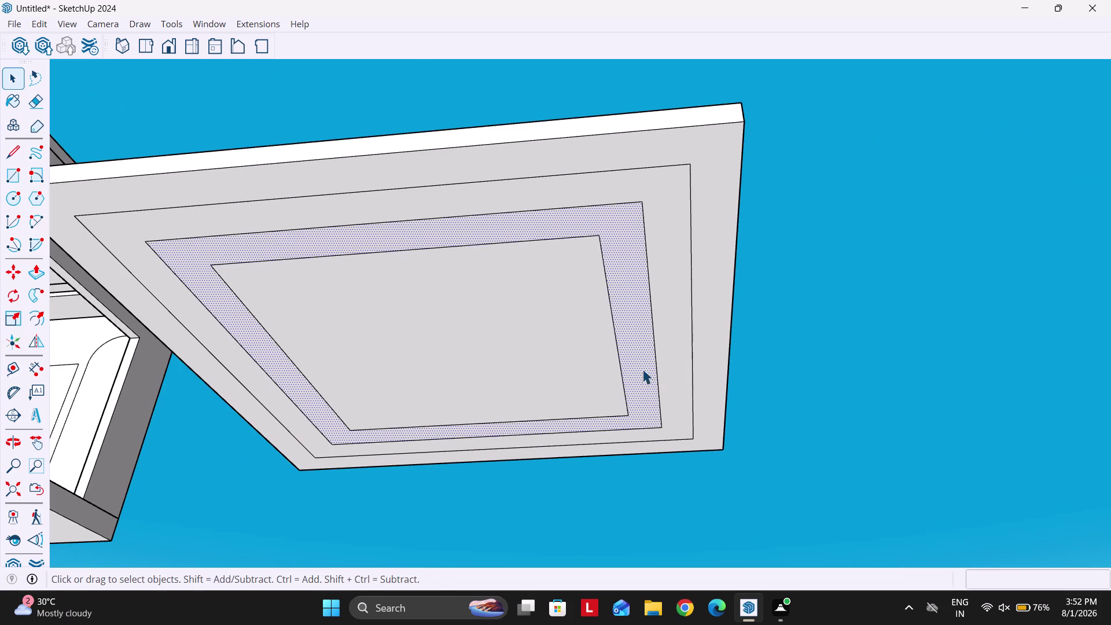
key(p)
click(585, 387)
key(Escape)
click(578, 382)
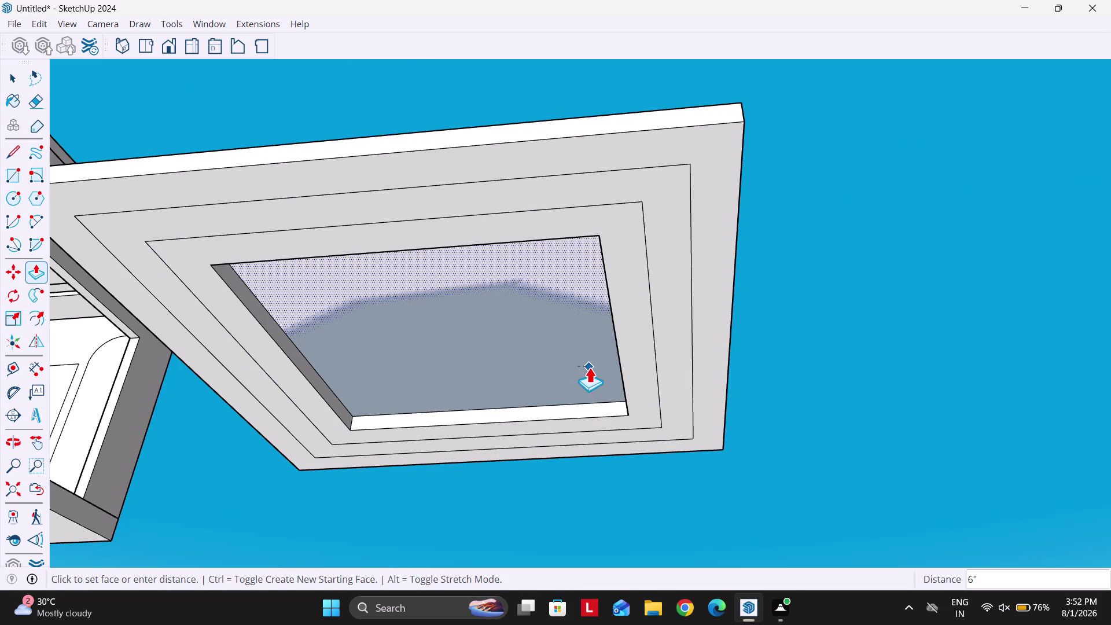
click(599, 381)
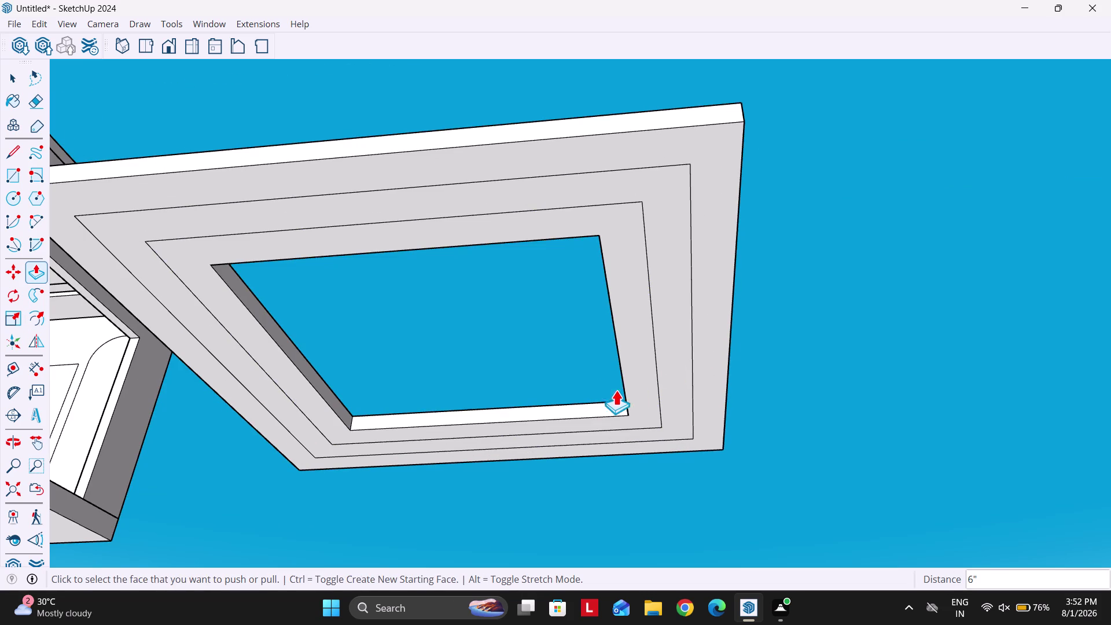
key(ctrl+z)
click(575, 390)
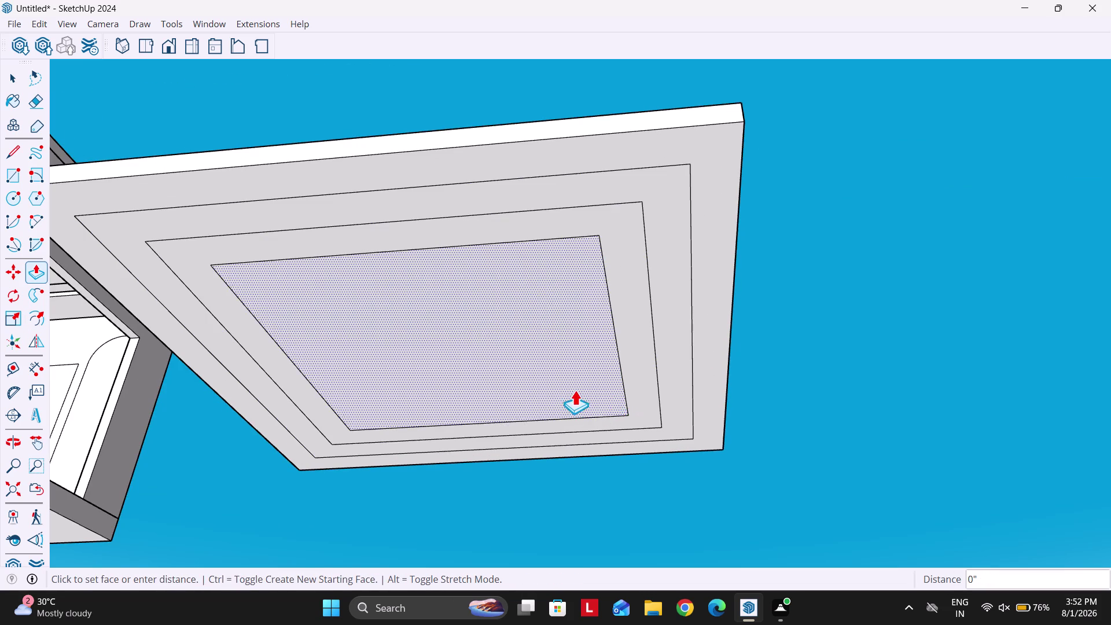
key(5)
key(Return)
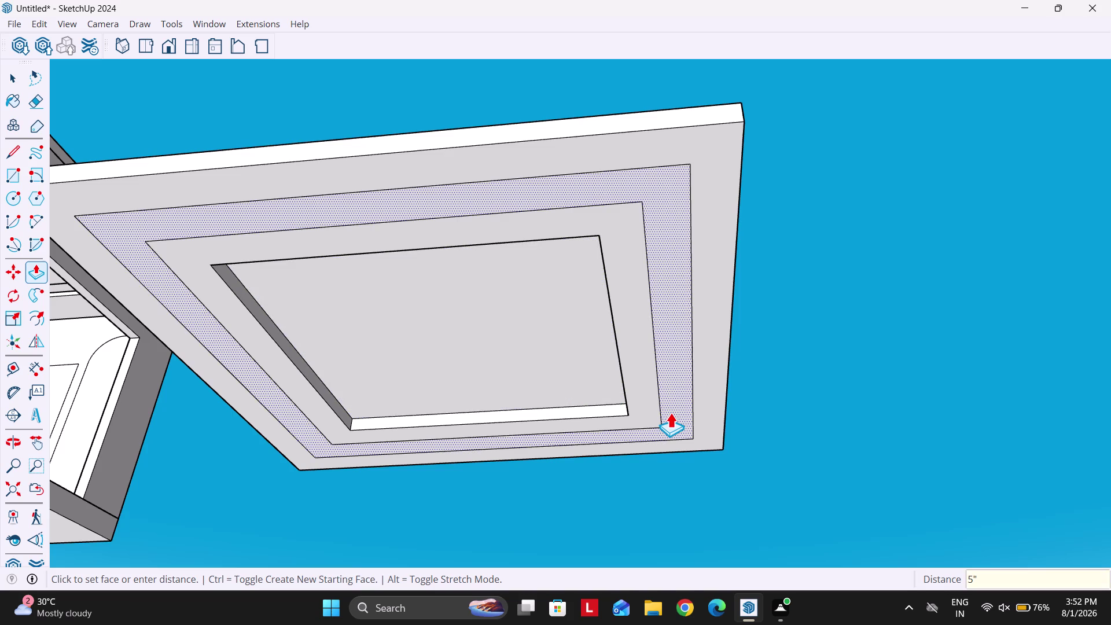
Recess the outer ring by 3 and inspect the stepped layers.
click(670, 413)
key(3)
key(Return)
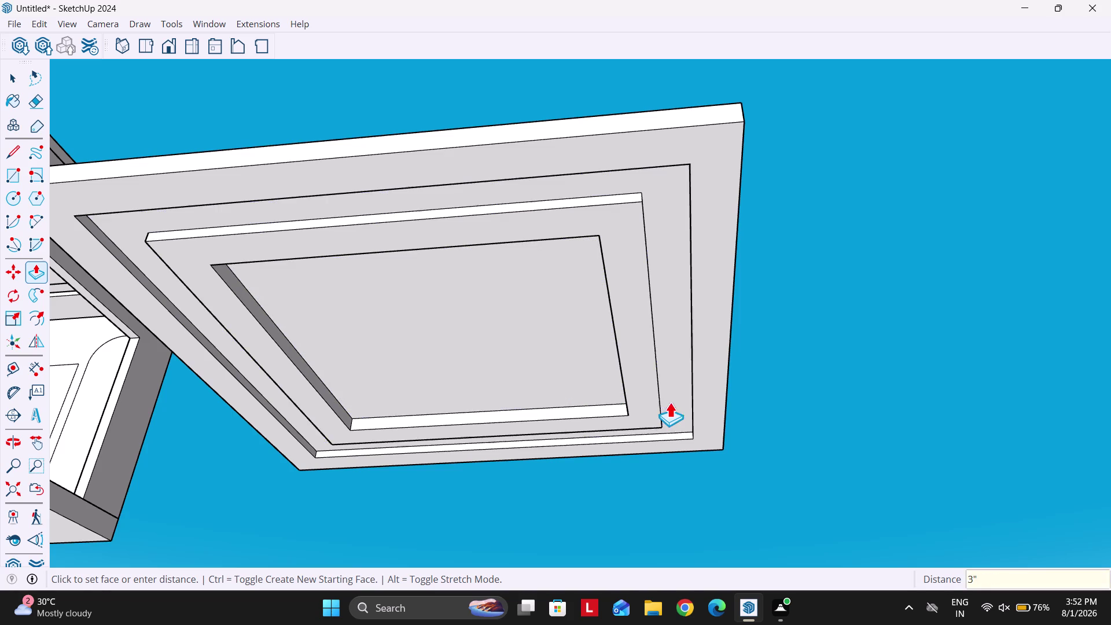
key(space)
scroll(up, 3)
middle_drag(708, 437, 602, 449)
middle_drag(670, 430, 653, 439)
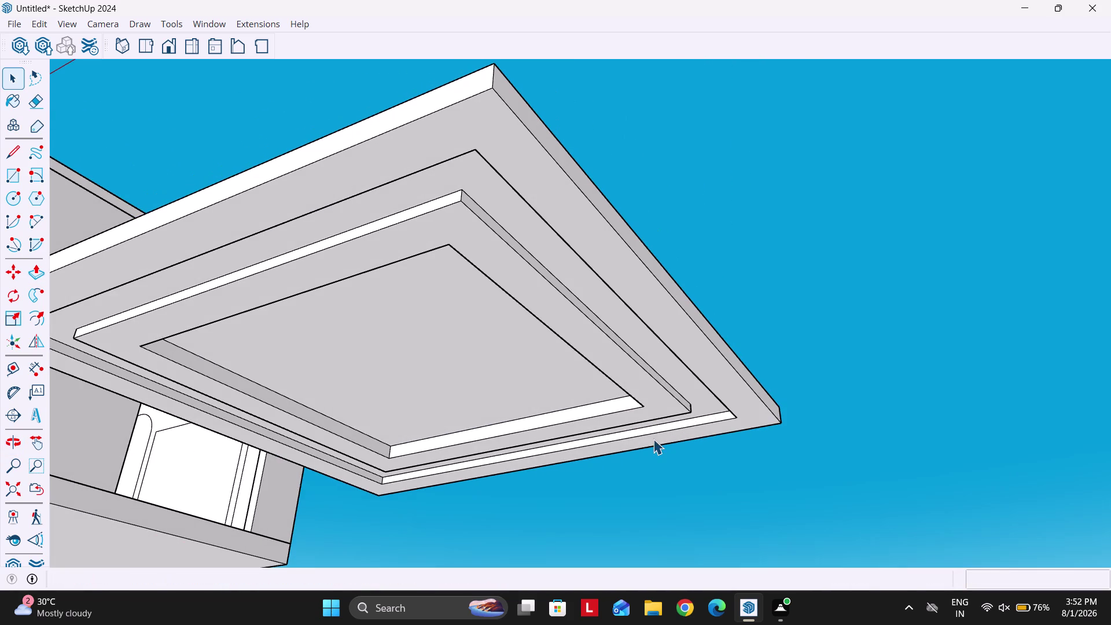
Undo the stepped layers to return to a nearly plain slab underside.
key(p)
middle_drag(655, 363, 726, 391)
click(619, 369)
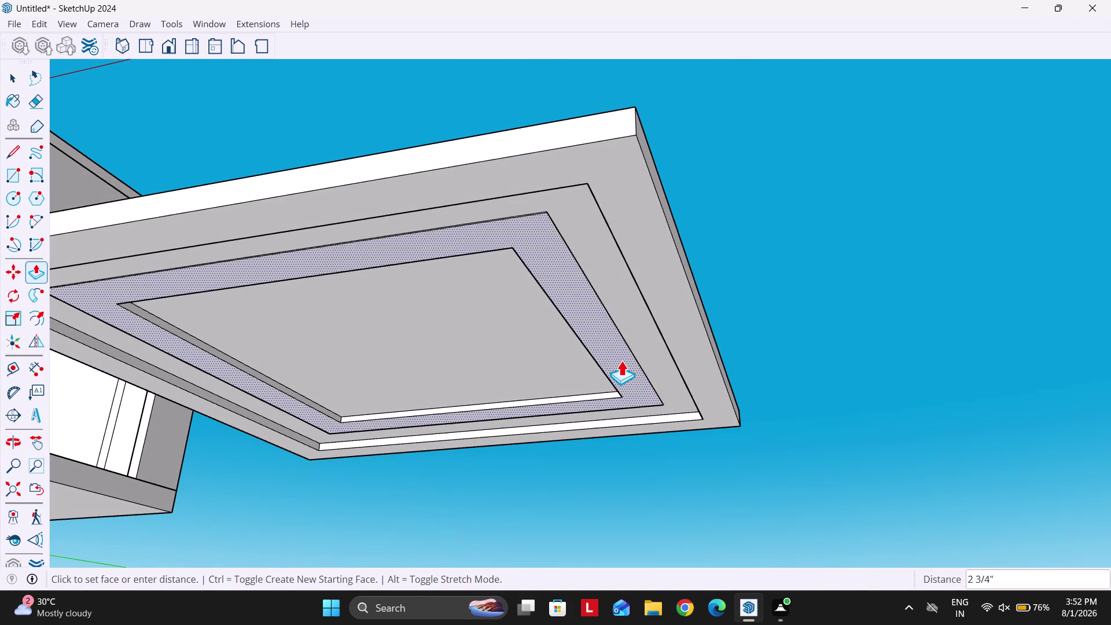
key(ctrl+z)
key(ctrl+z)
scroll(down, 3)
key(ctrl+z)
key(ctrl+z)
key(ctrl+z)
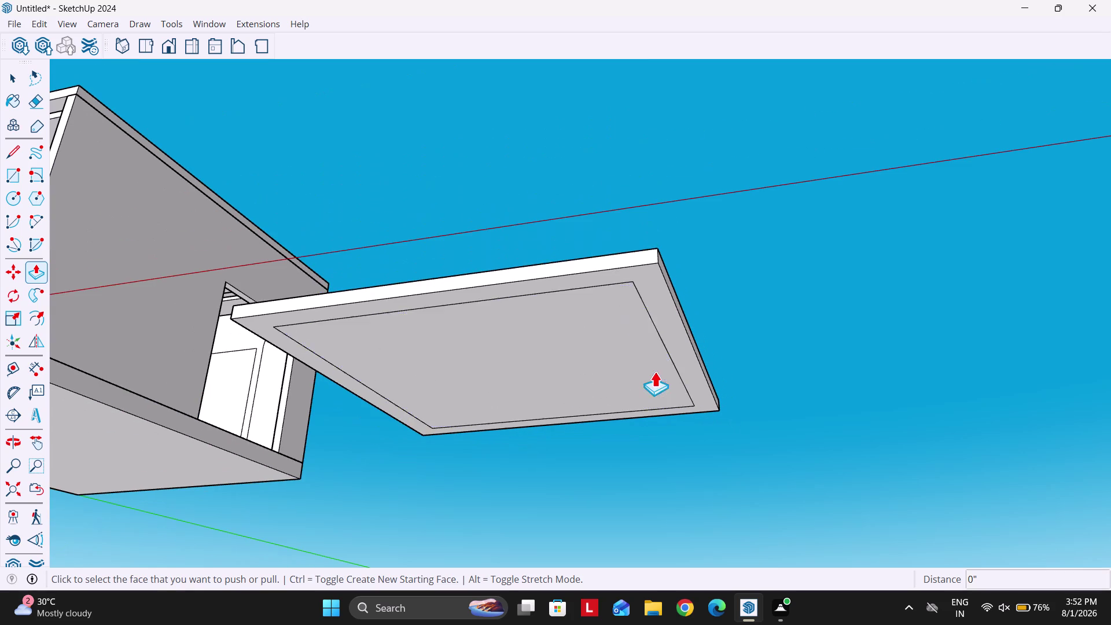
key(ctrl+z)
click(631, 337)
Undo the remaining steps and orbit close under the slab.
key(ctrl+z)
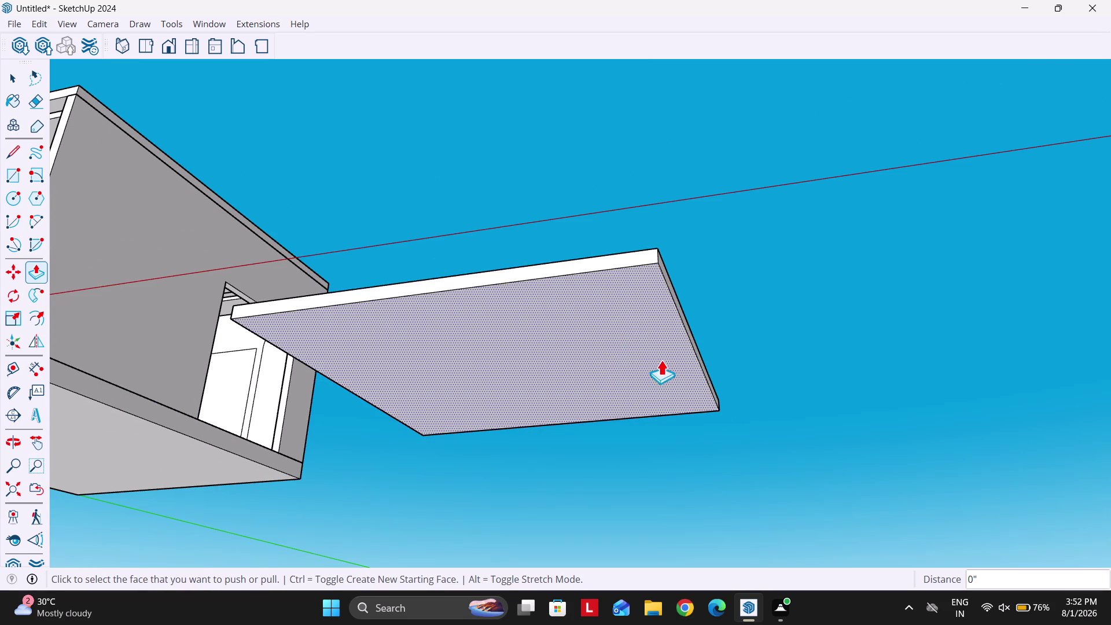
key(ctrl+z)
middle_drag(613, 360, 636, 364)
right_drag(631, 363, 637, 365)
middle_drag(602, 359, 620, 297)
key(space)
scroll(up, 3)
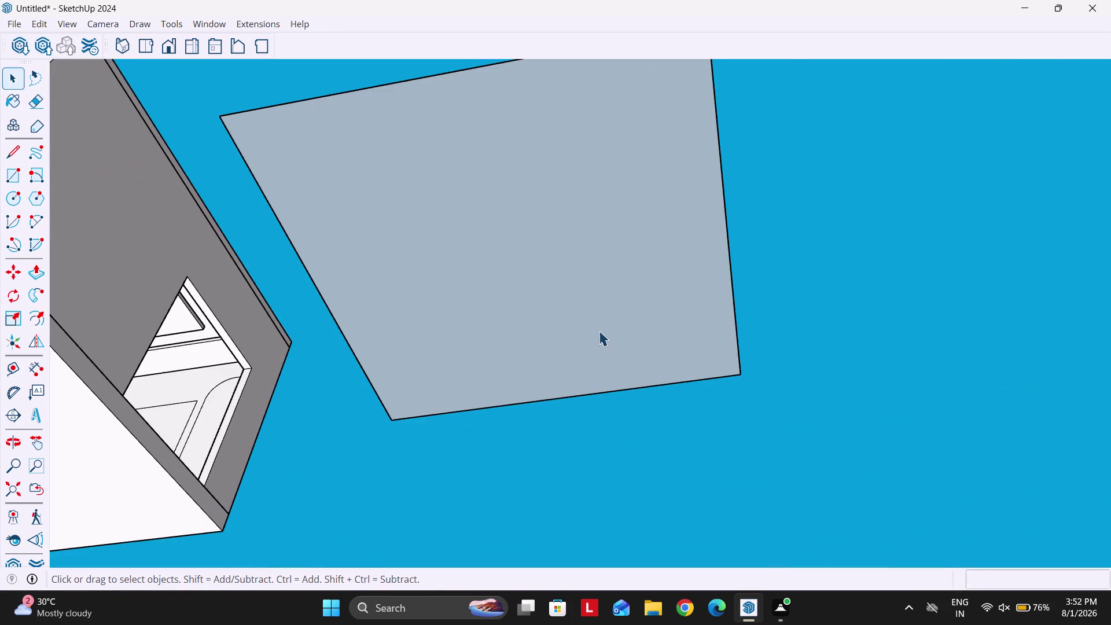
scroll(down, 3)
Offset the ceiling panel face by 12 three times to create inset rings.
key(o)
click(601, 303)
text(12)
key(Return)
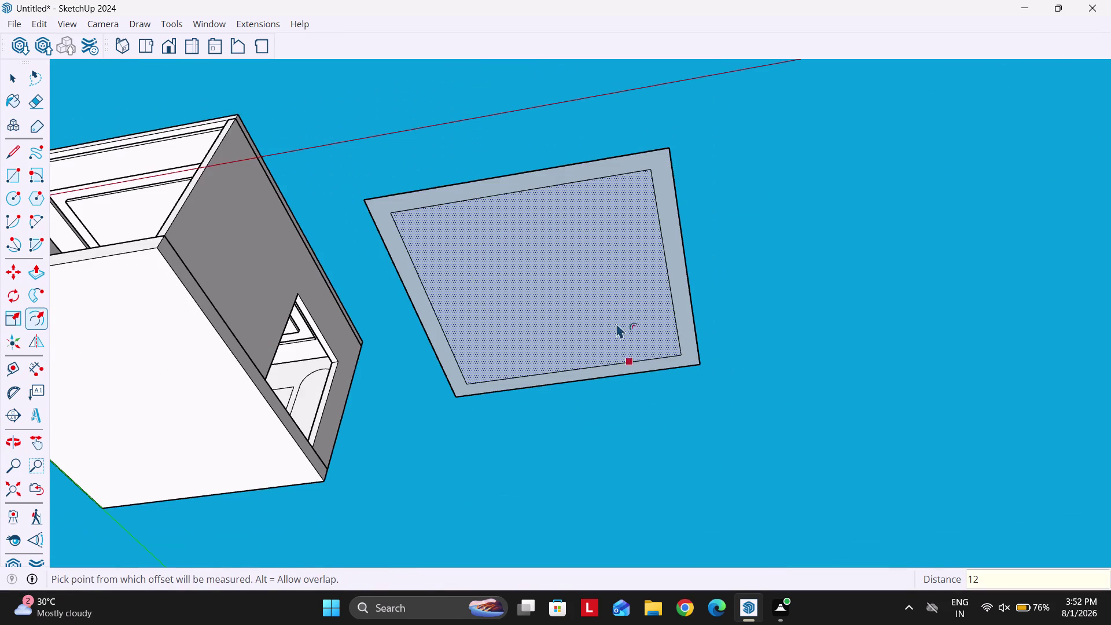
key(Escape)
double_click(601, 312)
key(Escape)
double_click(585, 307)
key(Escape)
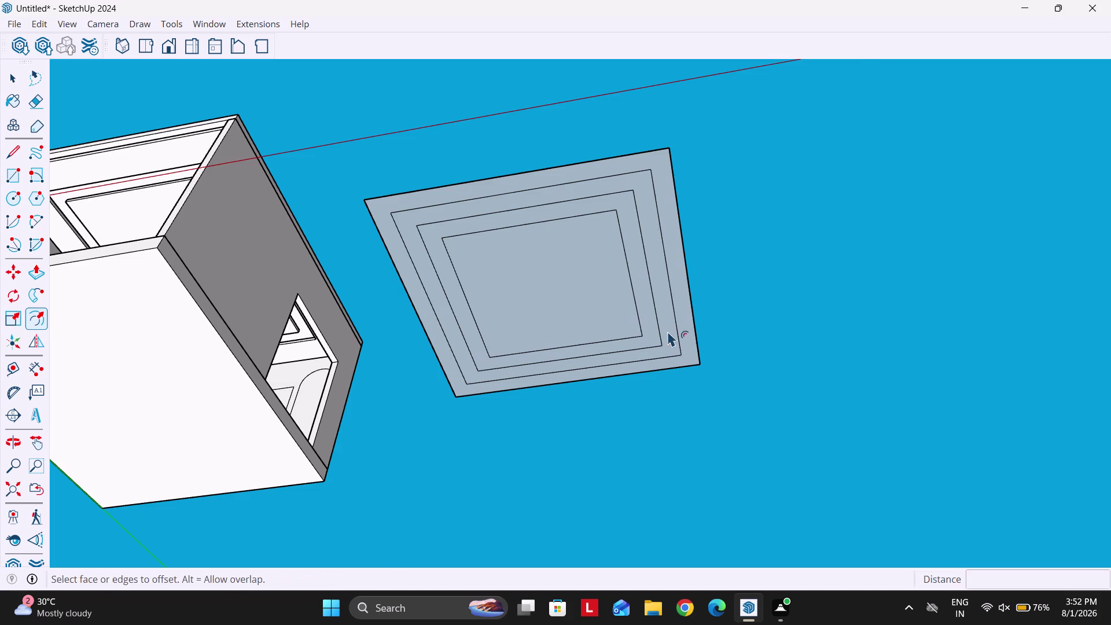
Pull the innermost ceiling face by 2.
middle_drag(668, 331, 644, 371)
key(space)
text(p)
scroll(up, 3)
key(Escape)
click(614, 310)
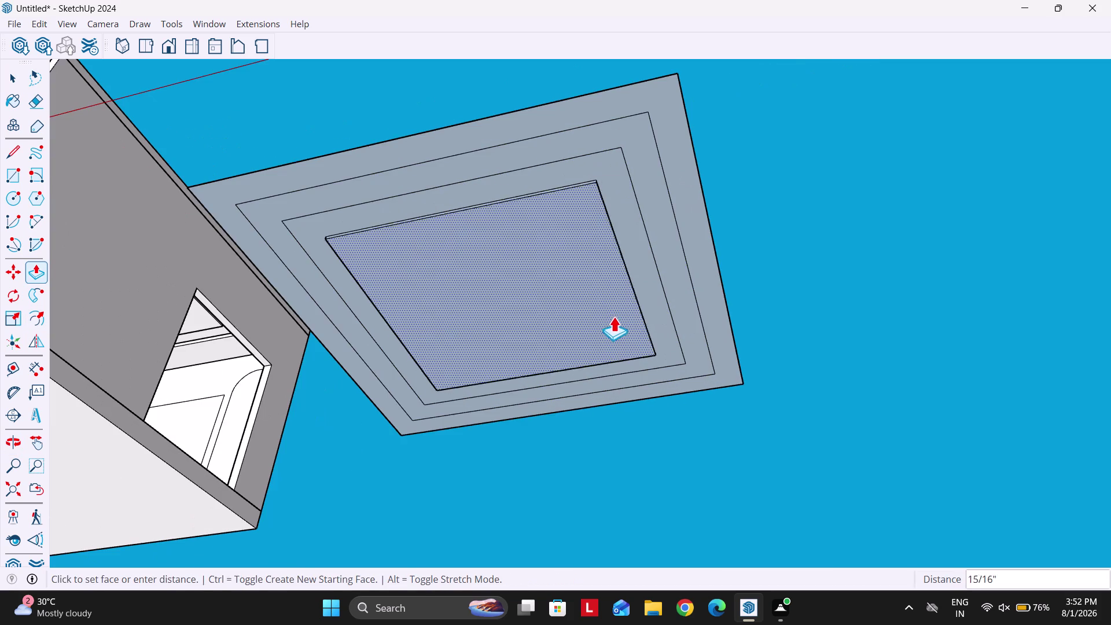
key(2)
key(Return)
Push two ceiling rings to depths of 6 and 4.
middle_drag(692, 327, 668, 347)
scroll(up, 3)
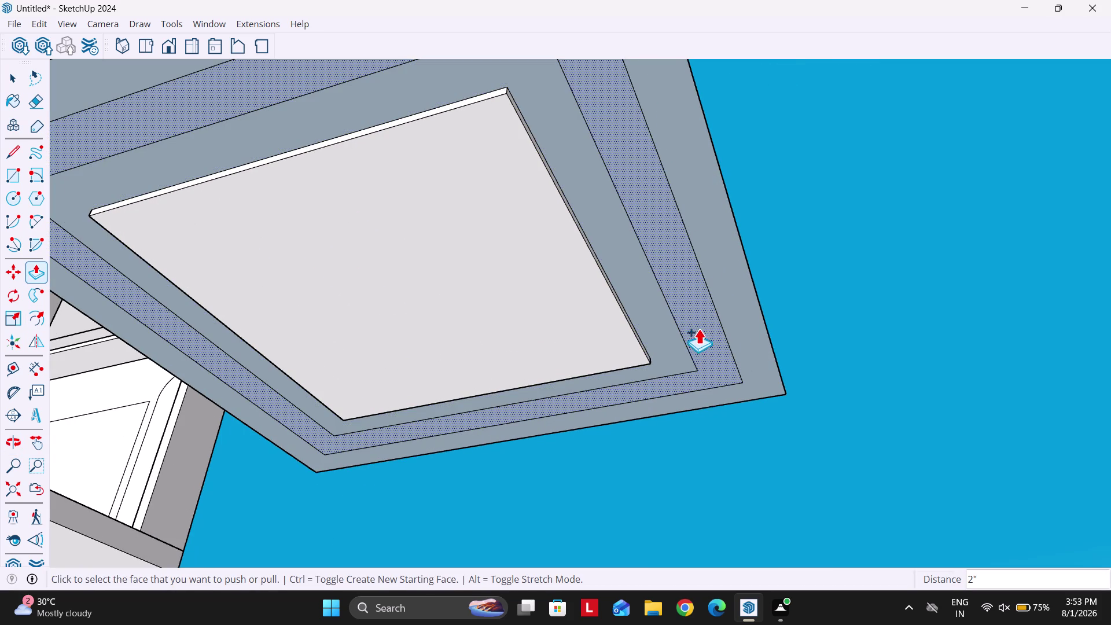
click(743, 339)
key(6)
key(Return)
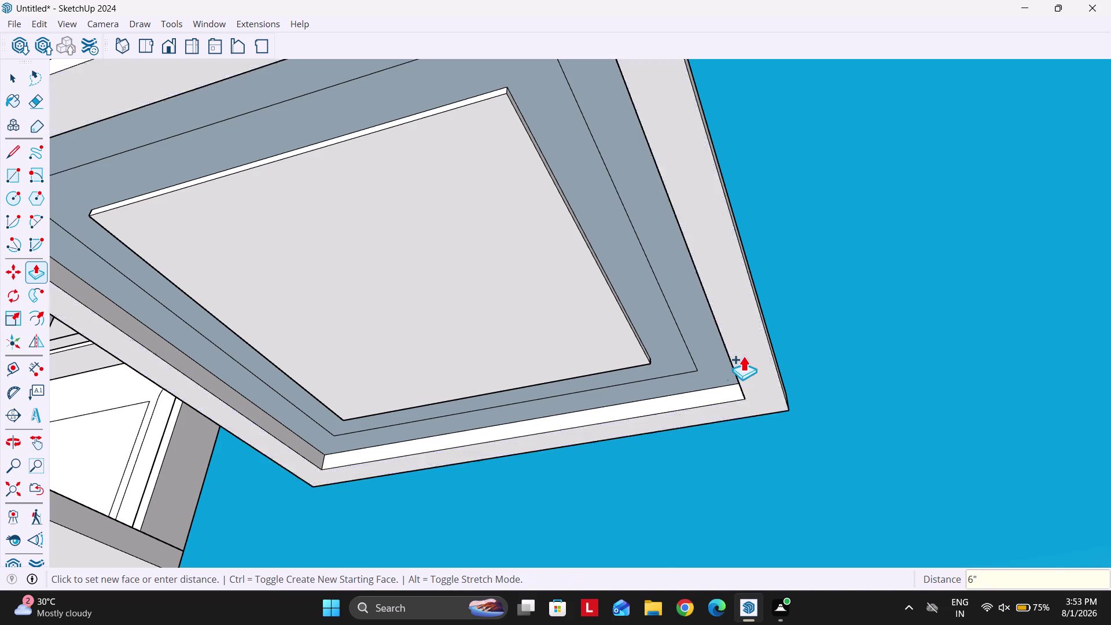
double_click(712, 358)
key(ctrl+z)
click(676, 354)
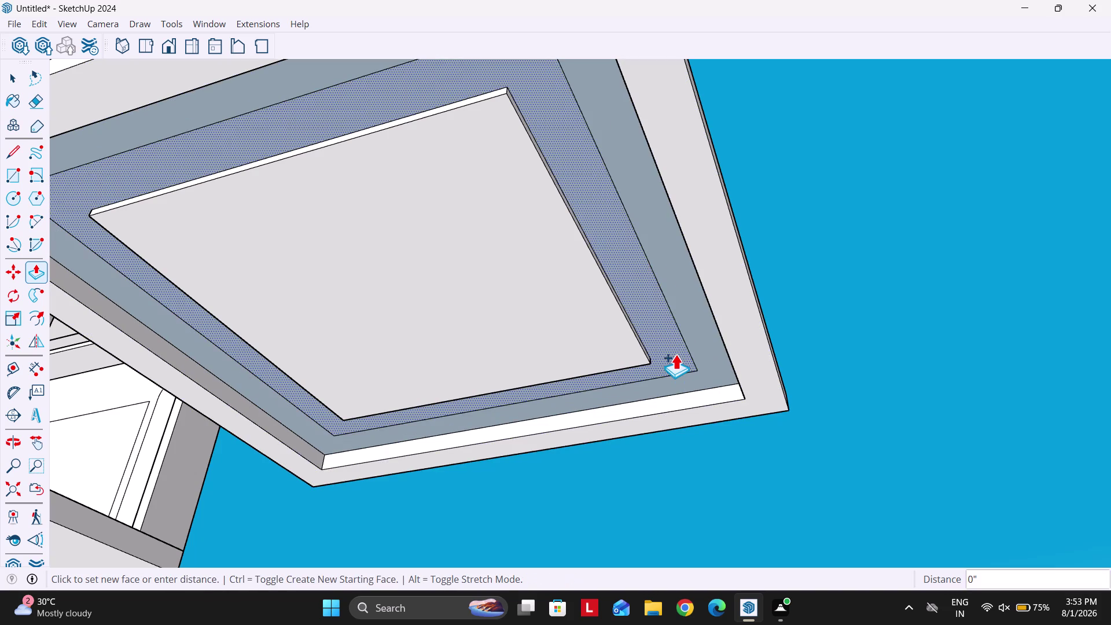
key(4)
key(Return)
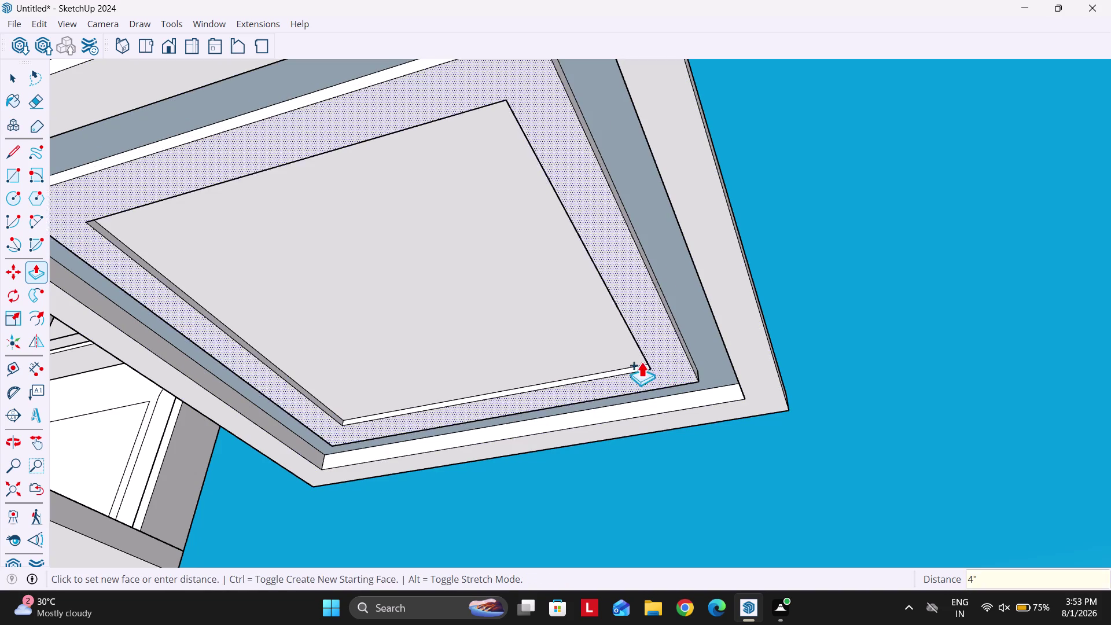
Push the central face by 2, then select the bluish back-facing face.
key(o)
double_click(552, 343)
key(space)
text(p)
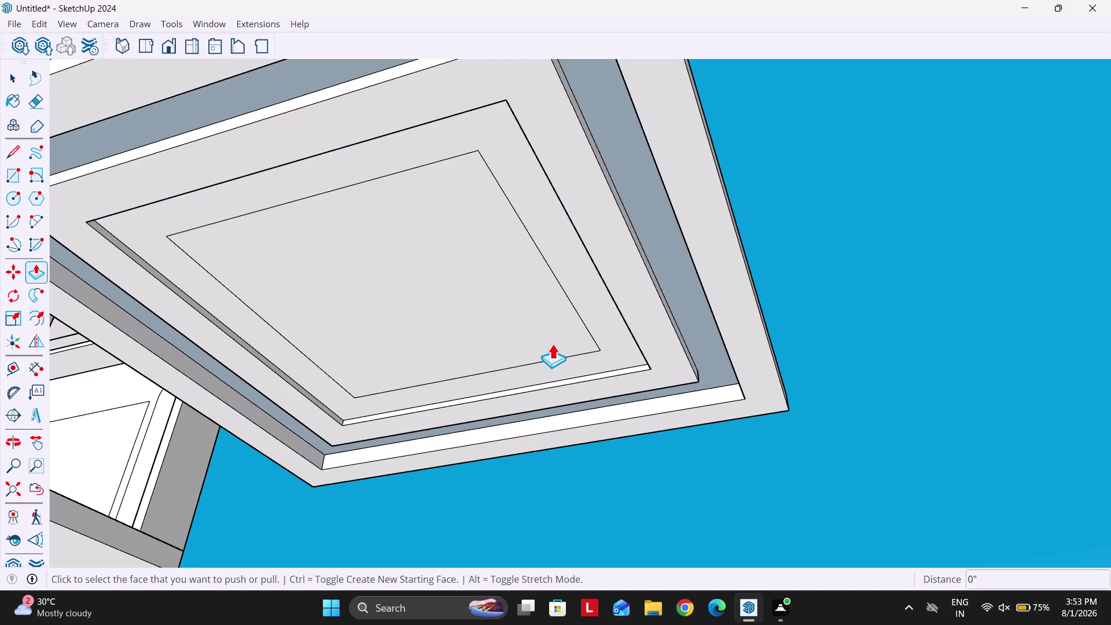
click(553, 344)
key(2)
key(Return)
key(space)
scroll(up, 3)
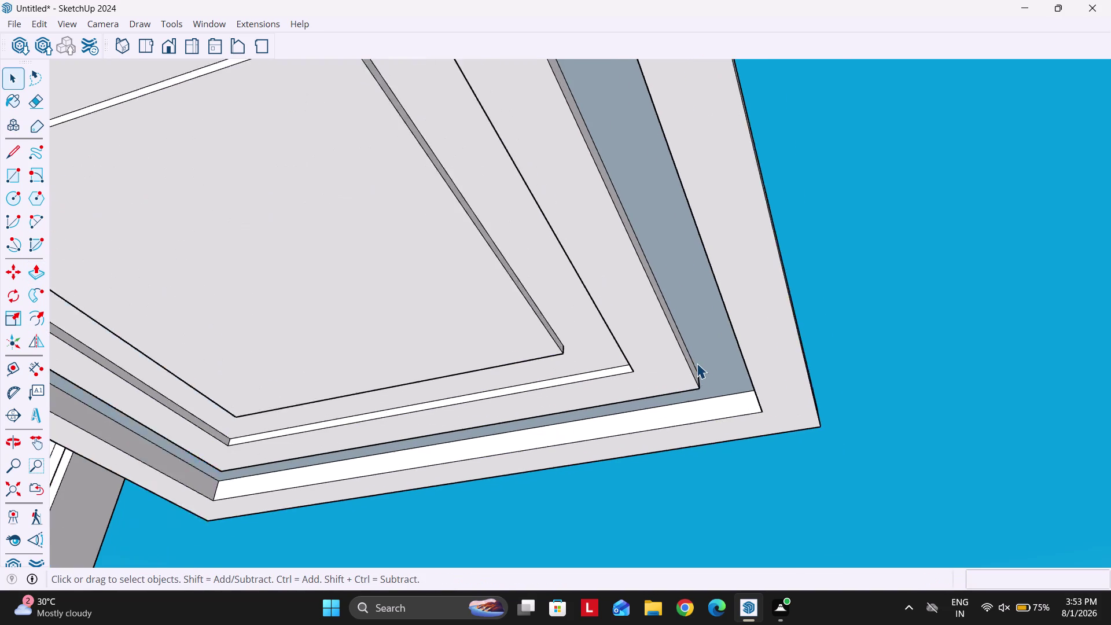
scroll(up, 3)
click(697, 363)
Reverse the selected back faces and orbit along the ceiling underside.
right_click(697, 363)
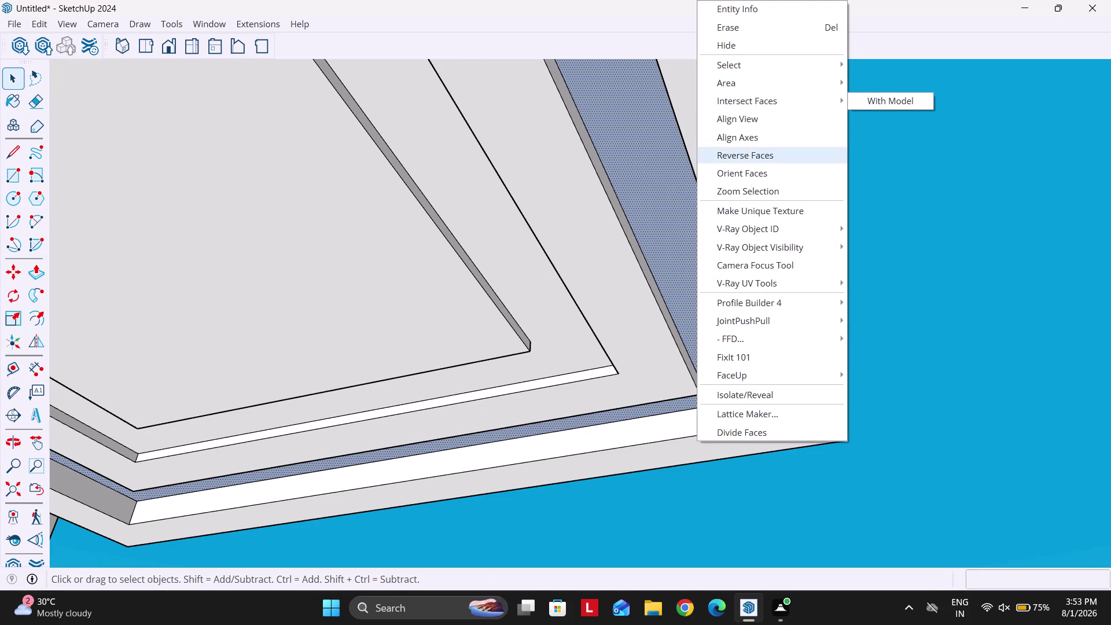
click(753, 156)
middle_drag(492, 287, 569, 429)
scroll(down, 3)
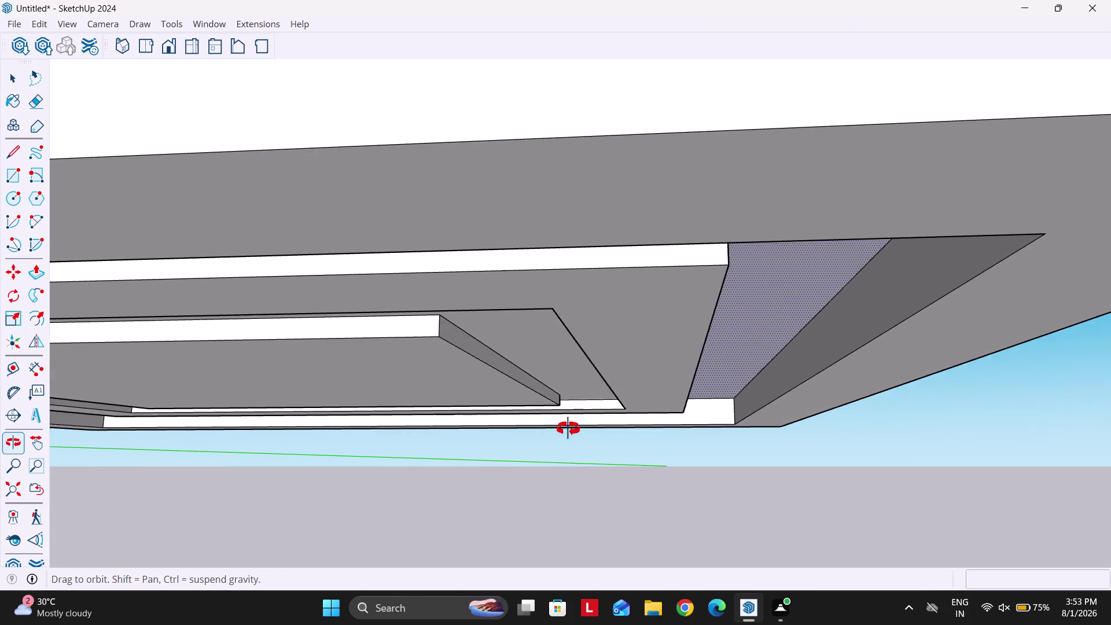
middle_drag(569, 429, 590, 417)
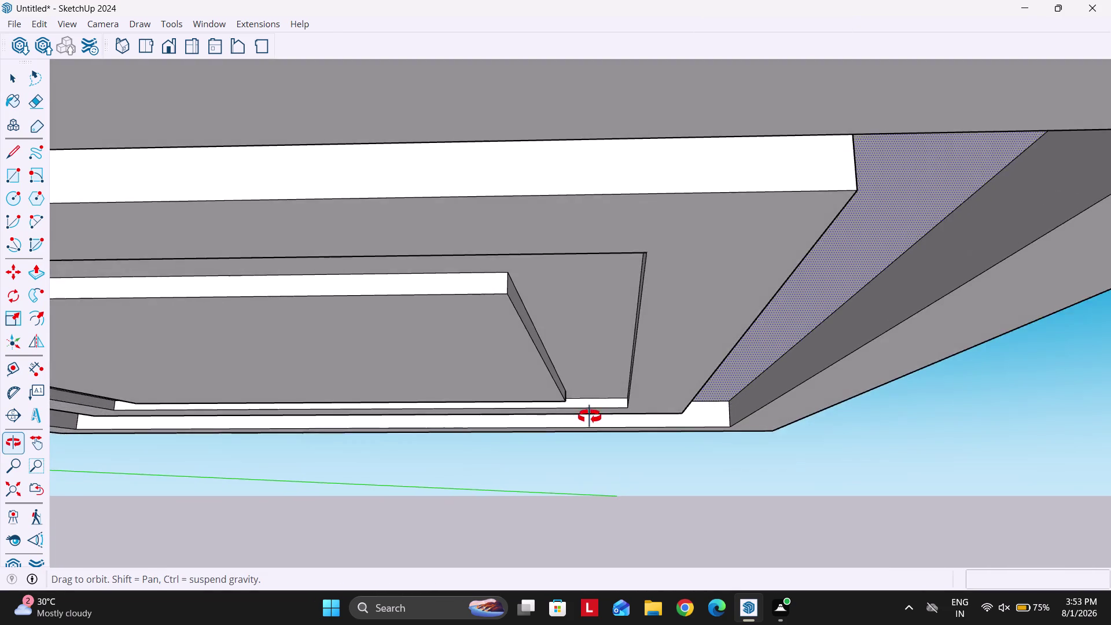
middle_drag(590, 416, 584, 427)
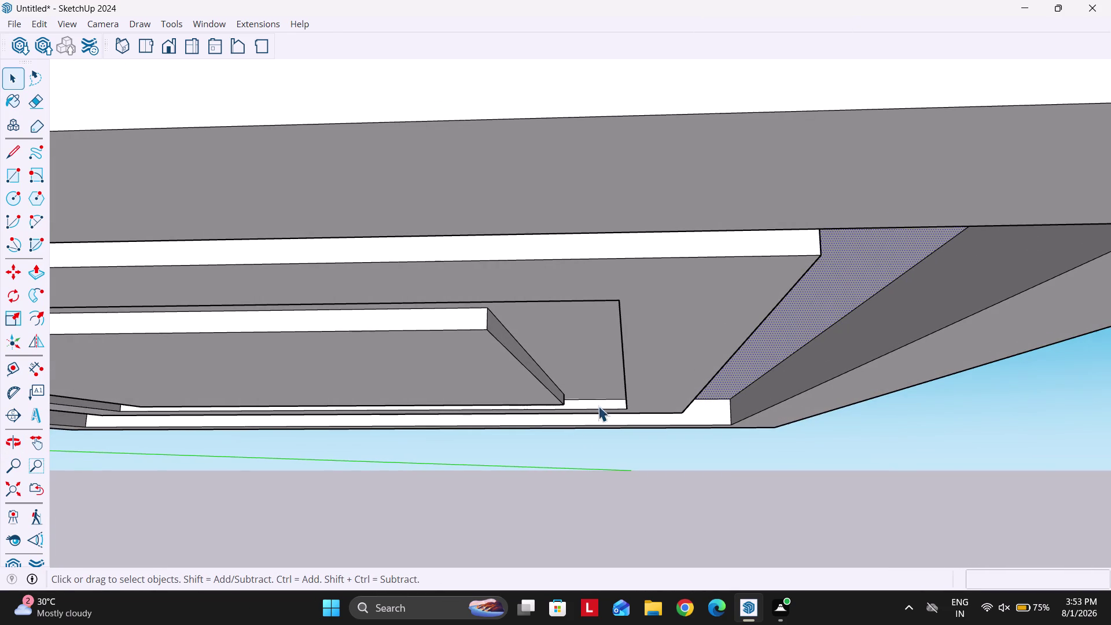
scroll(up, 3)
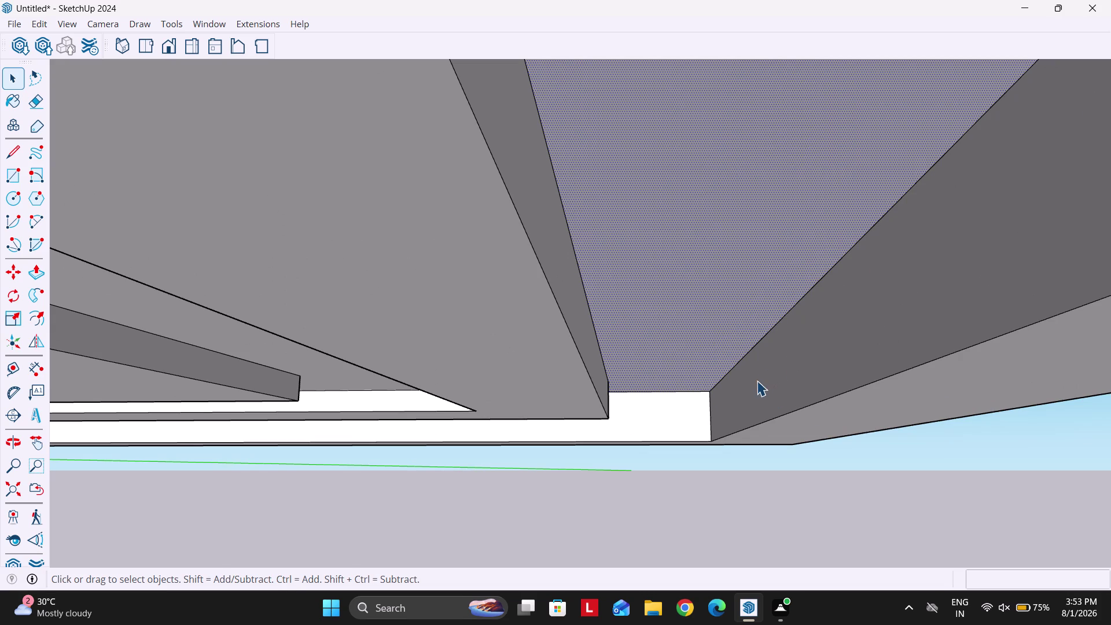
Pull the recessed ceiling strip face by 2.
key(f)
key(space)
middle_drag(810, 422, 794, 417)
key(p)
click(791, 424)
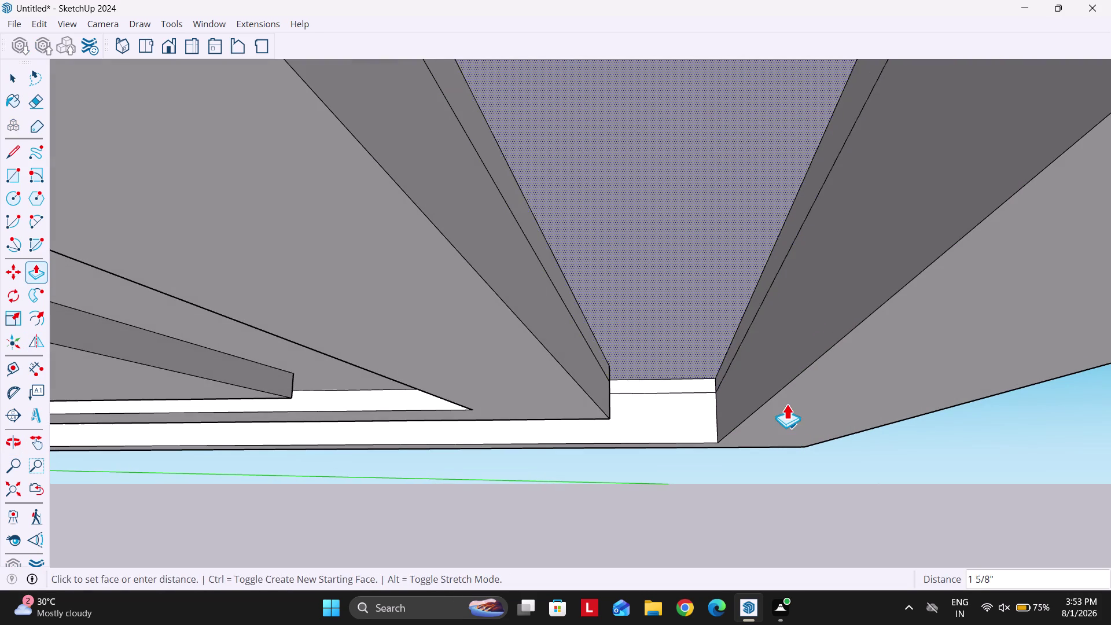
key(Escape)
click(791, 417)
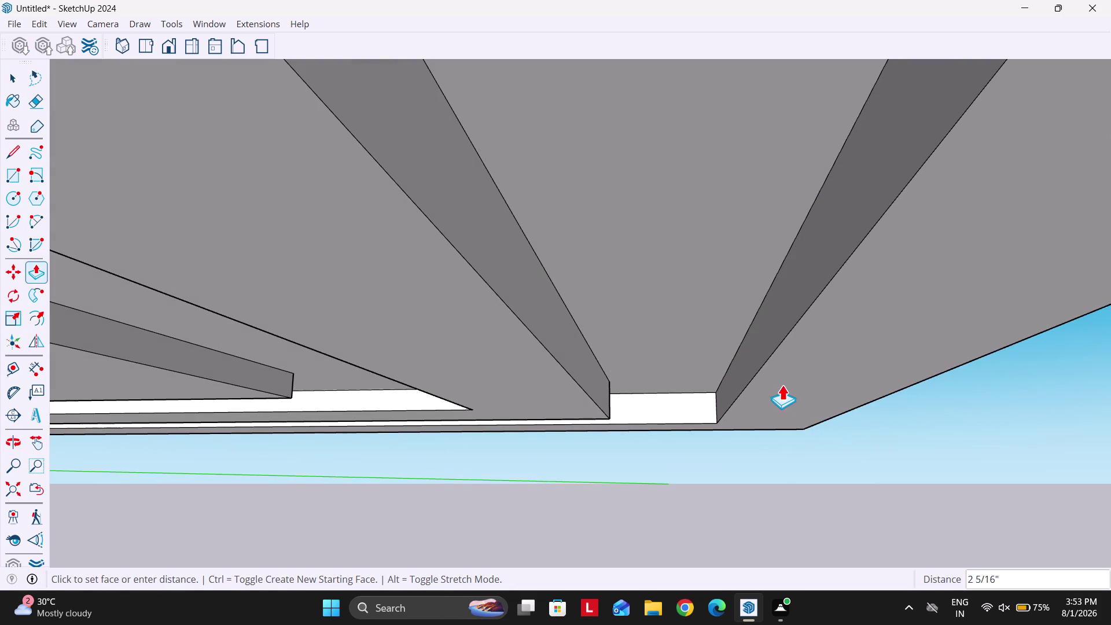
key(2)
key(Return)
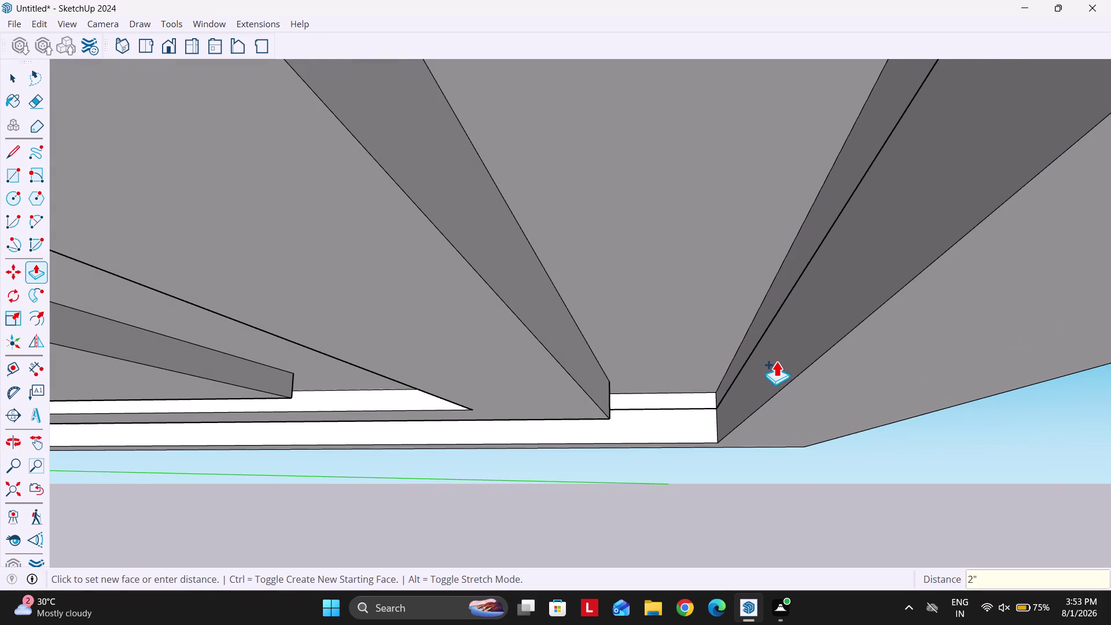
Pull the slanted strip face 75 mm and repeat on other faces, undoing the last.
click(766, 327)
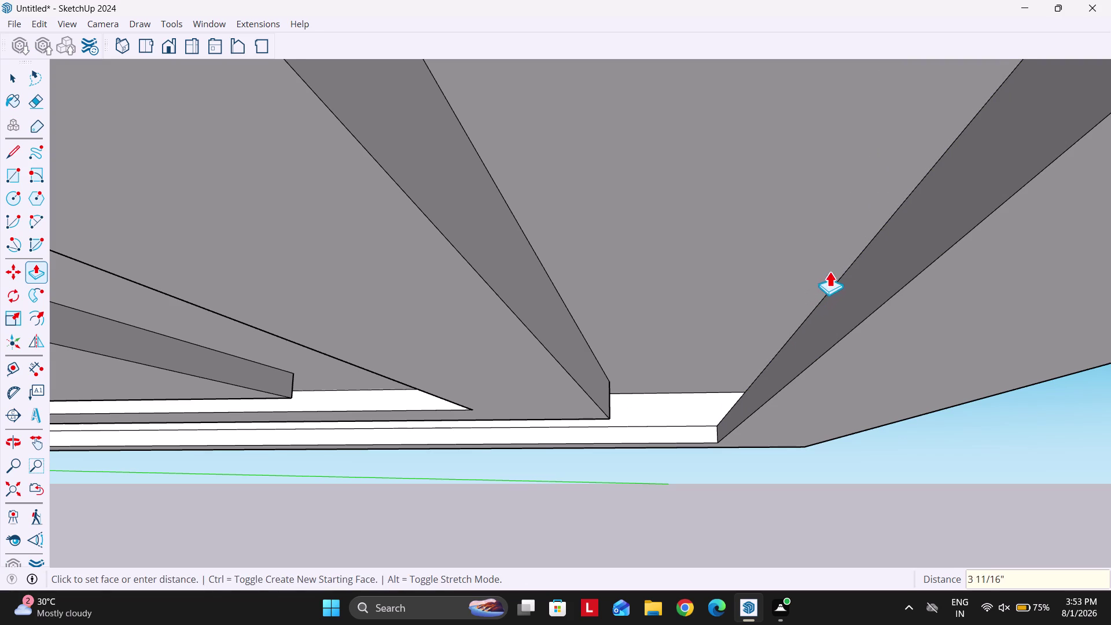
middle_click(829, 271)
text(75)
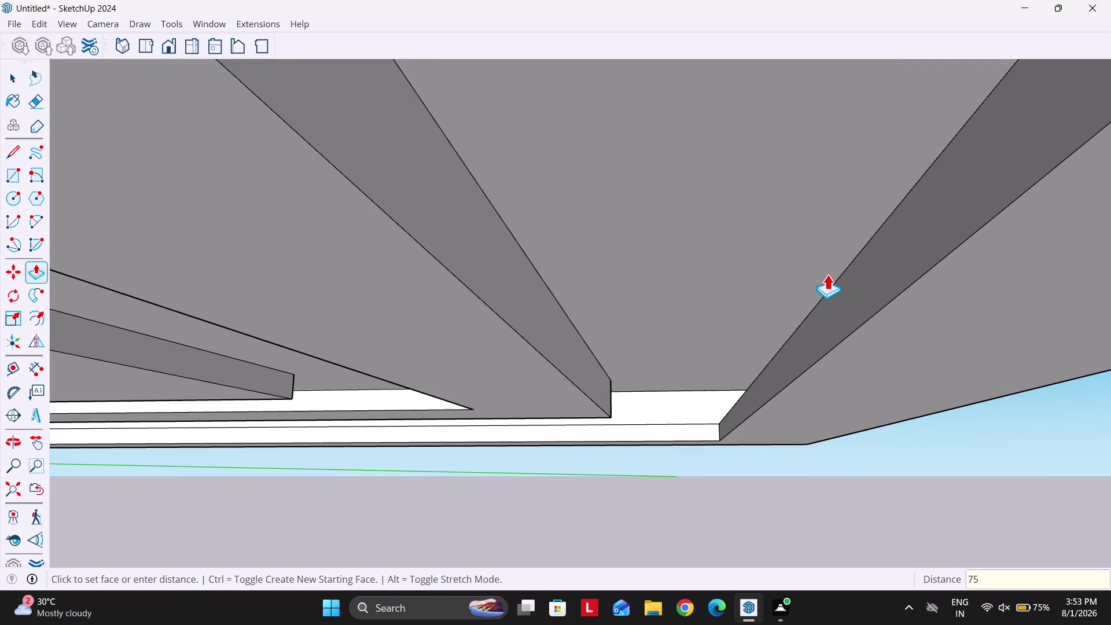
text(mm)
key(Return)
double_click(696, 404)
middle_drag(709, 401, 707, 405)
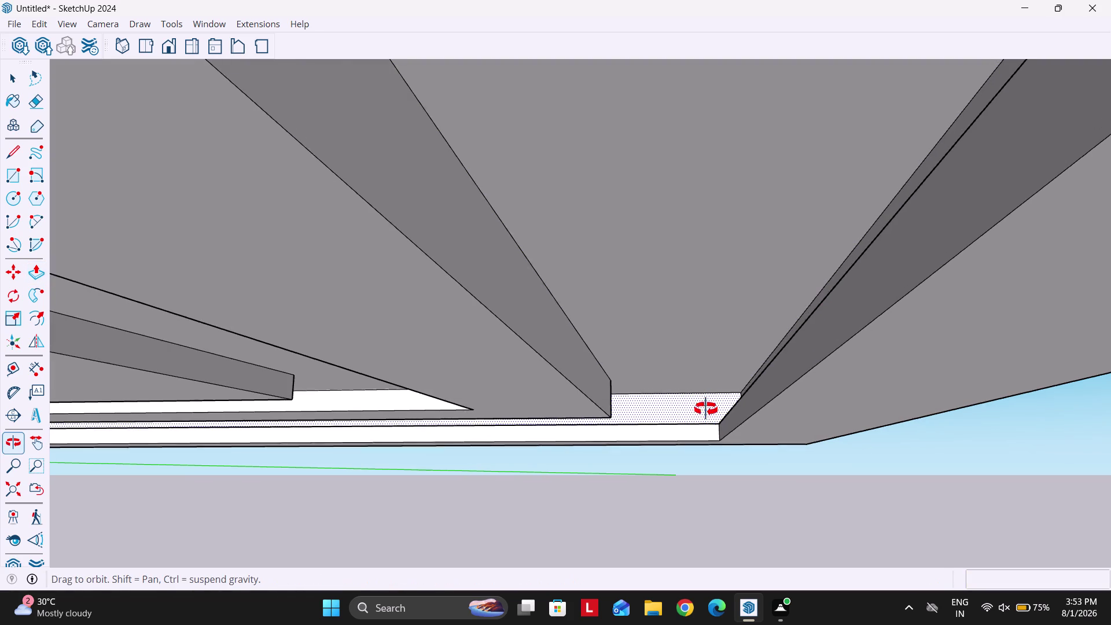
middle_drag(707, 405, 691, 434)
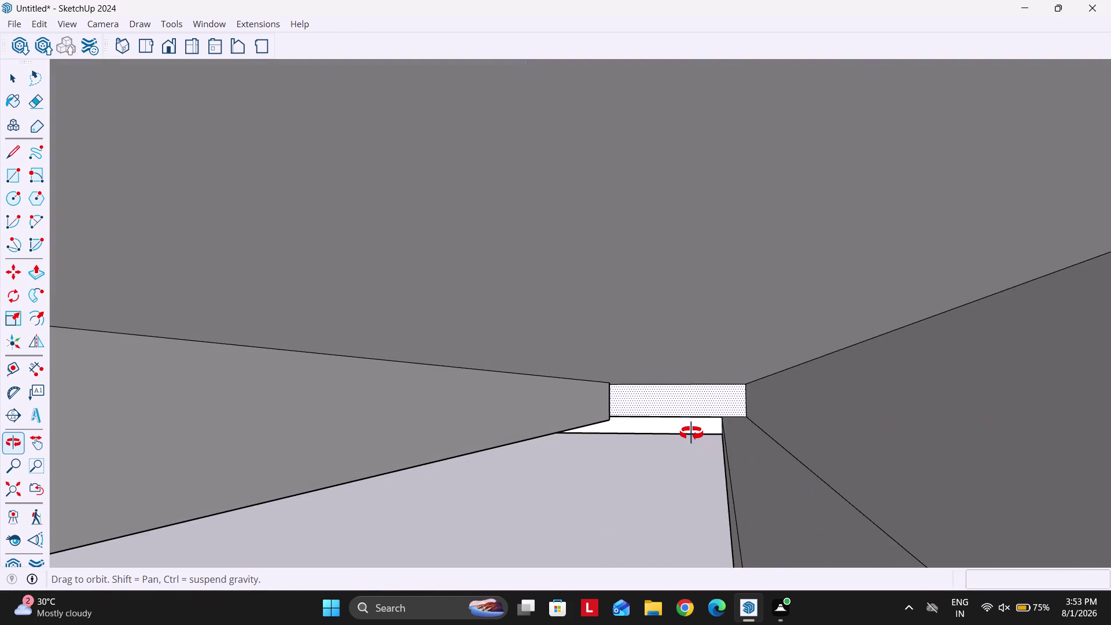
middle_drag(691, 433, 714, 399)
double_click(565, 381)
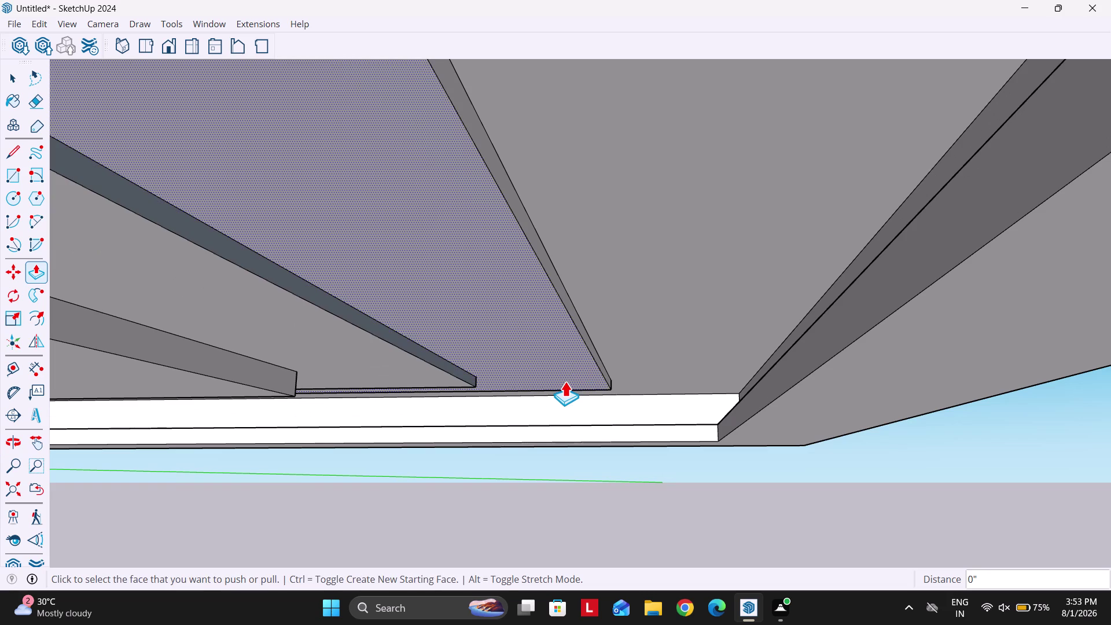
key(ctrl+z)
Window-select the whole layered ceiling and press Delete.
scroll(down, 3)
key(space)
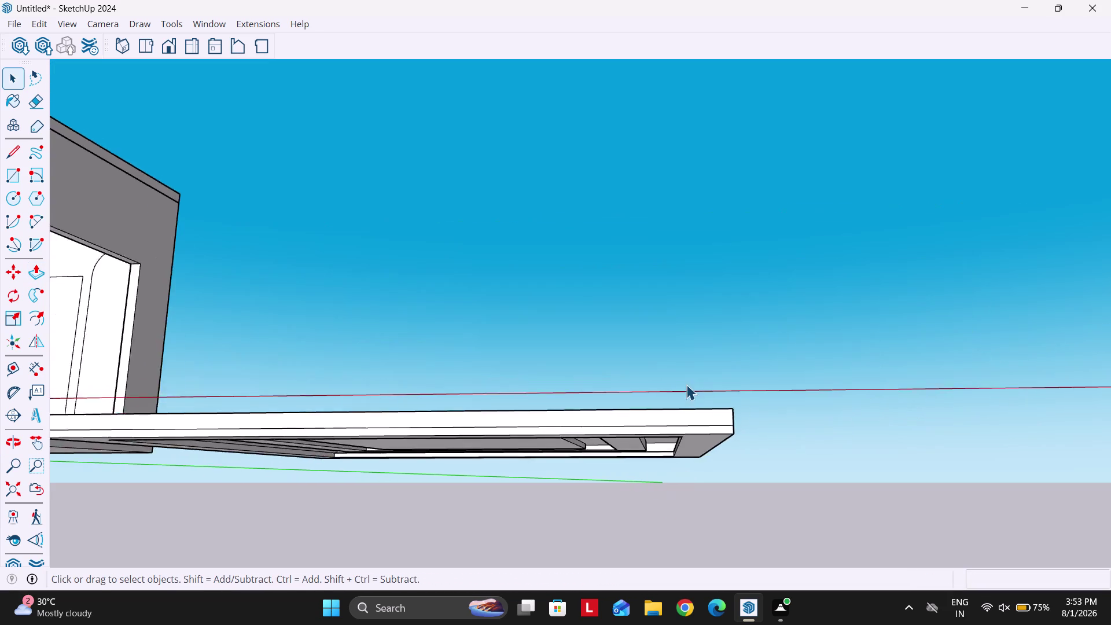
scroll(down, 3)
key(Escape)
drag(372, 365, 783, 500)
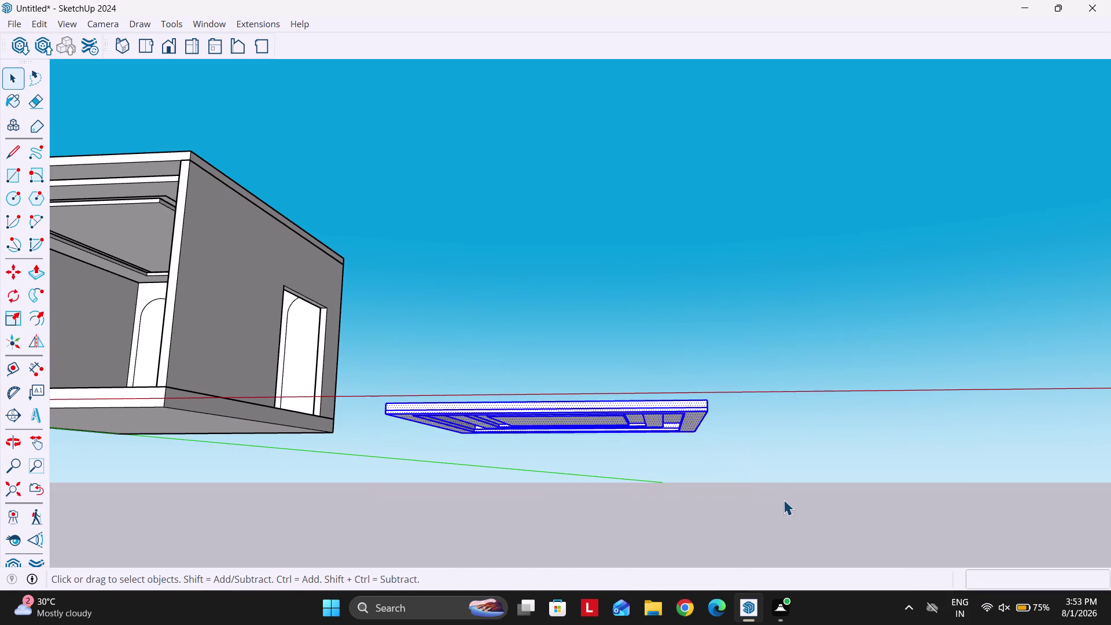
key(Delete)
scroll(down, 3)
scroll(up, 3)
scroll(down, 3)
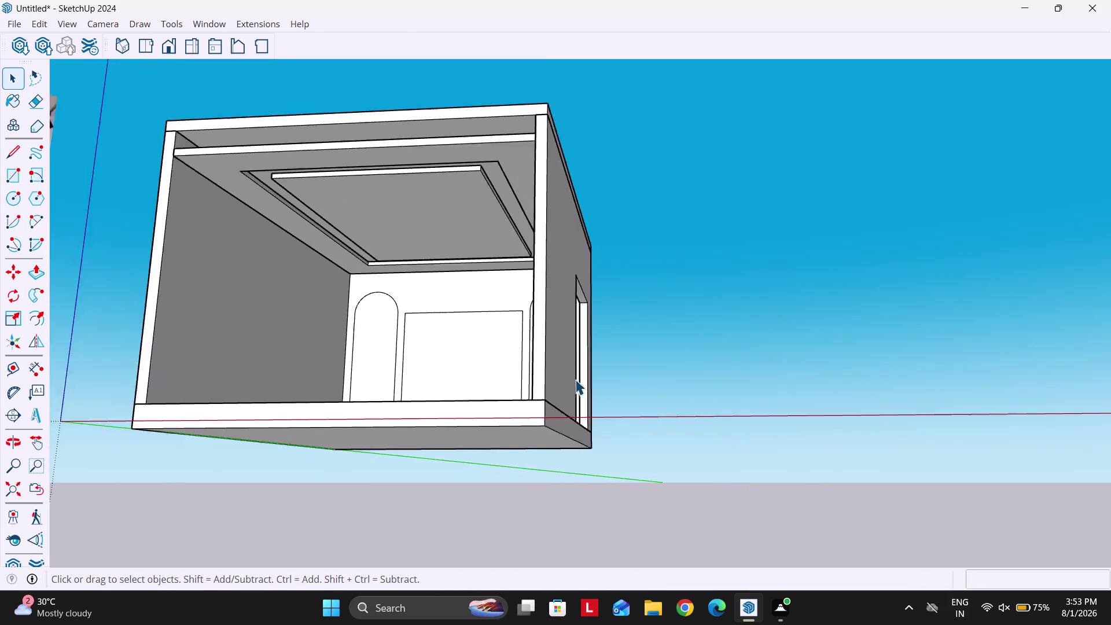
scroll(down, 3)
middle_drag(403, 348, 457, 328)
scroll(up, 3)
scroll(down, 3)
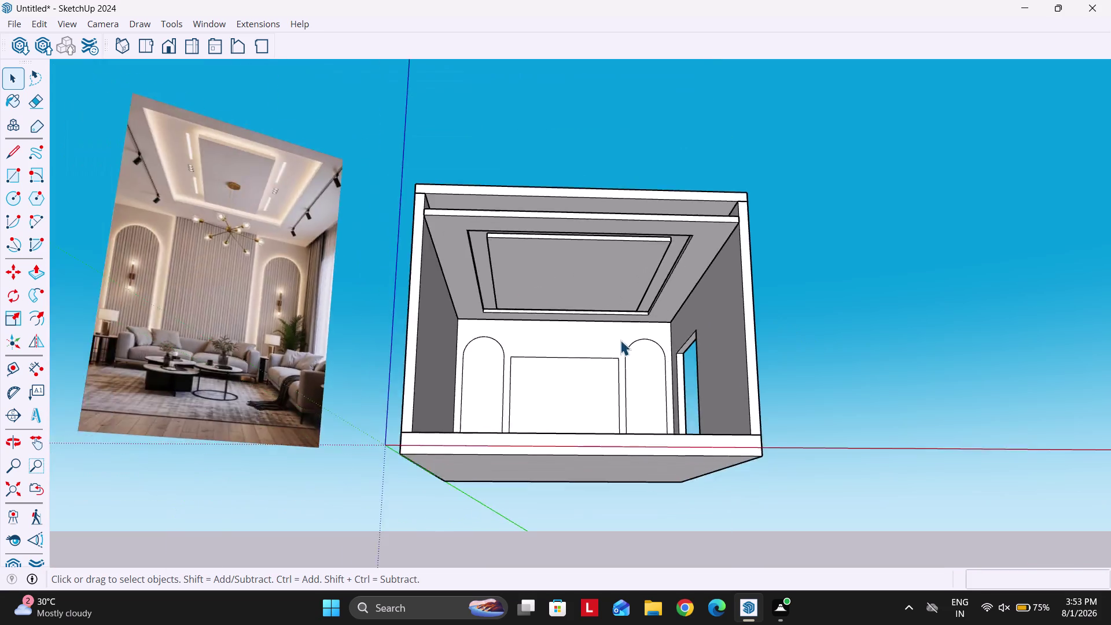
scroll(down, 3)
scroll(up, 3)
middle_drag(605, 332, 590, 364)
double_click(598, 335)
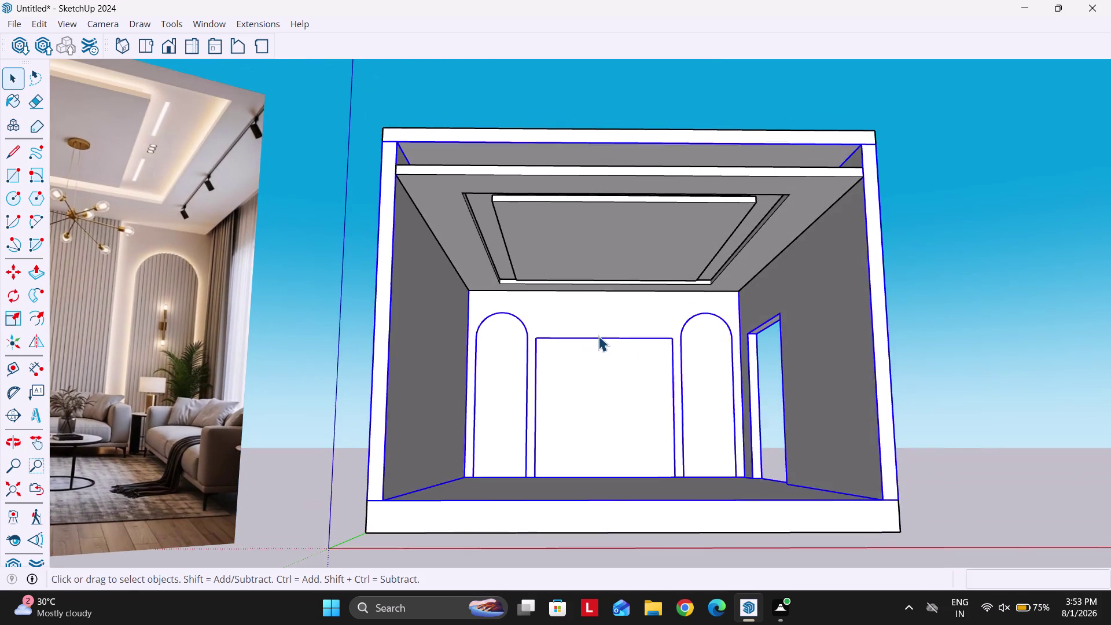
scroll(up, 3)
click(615, 342)
click(619, 339)
key(m)
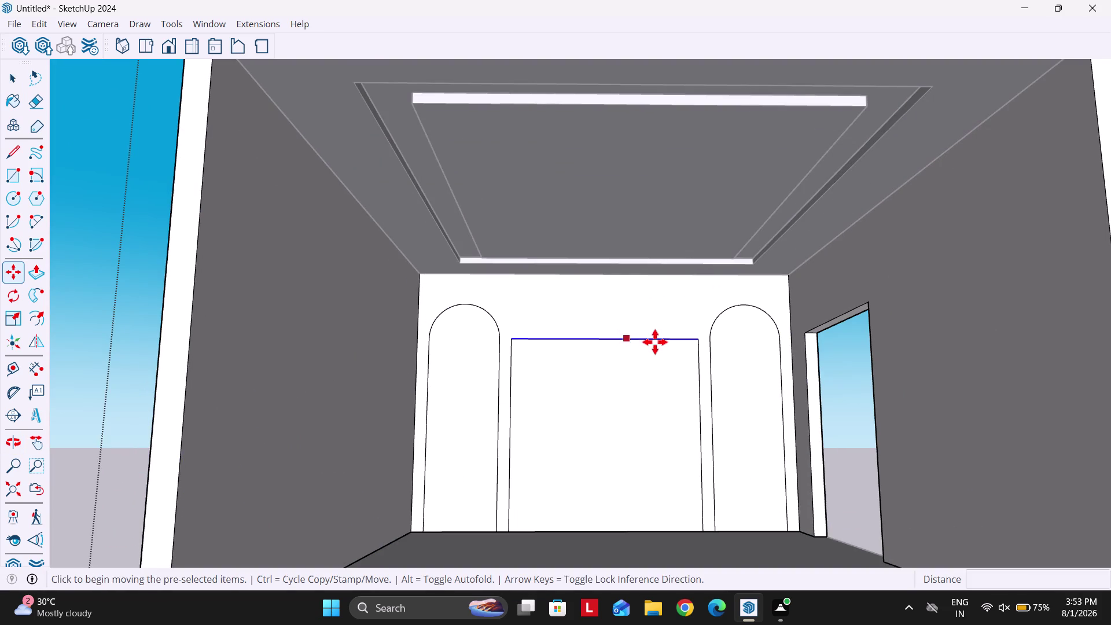
click(700, 341)
key(Up)
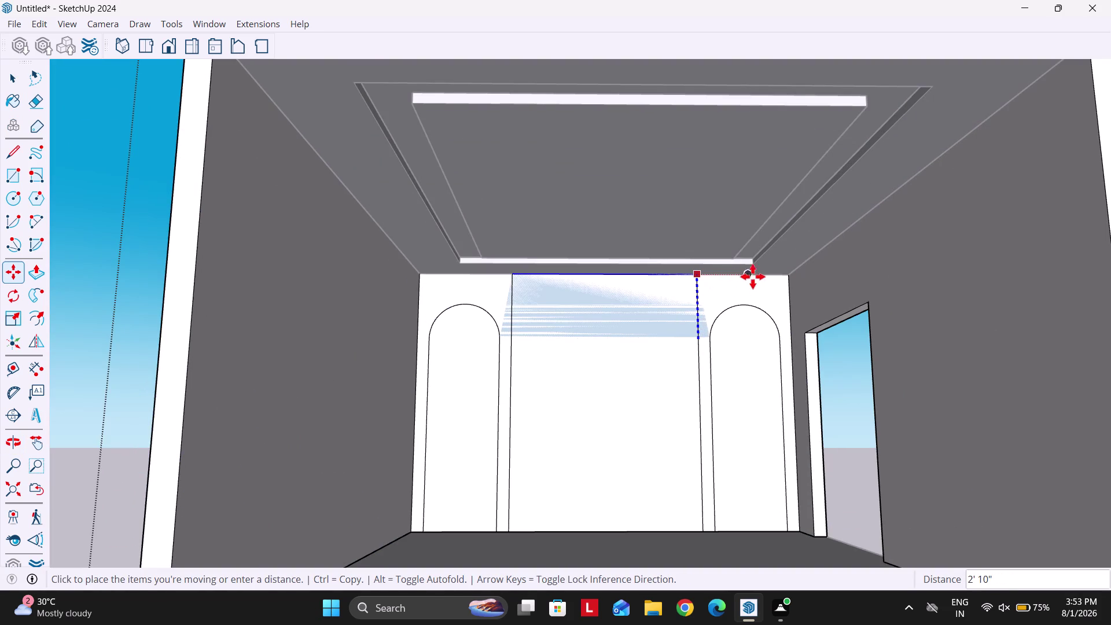
click(787, 276)
key(space)
scroll(down, 3)
middle_drag(673, 339, 659, 357)
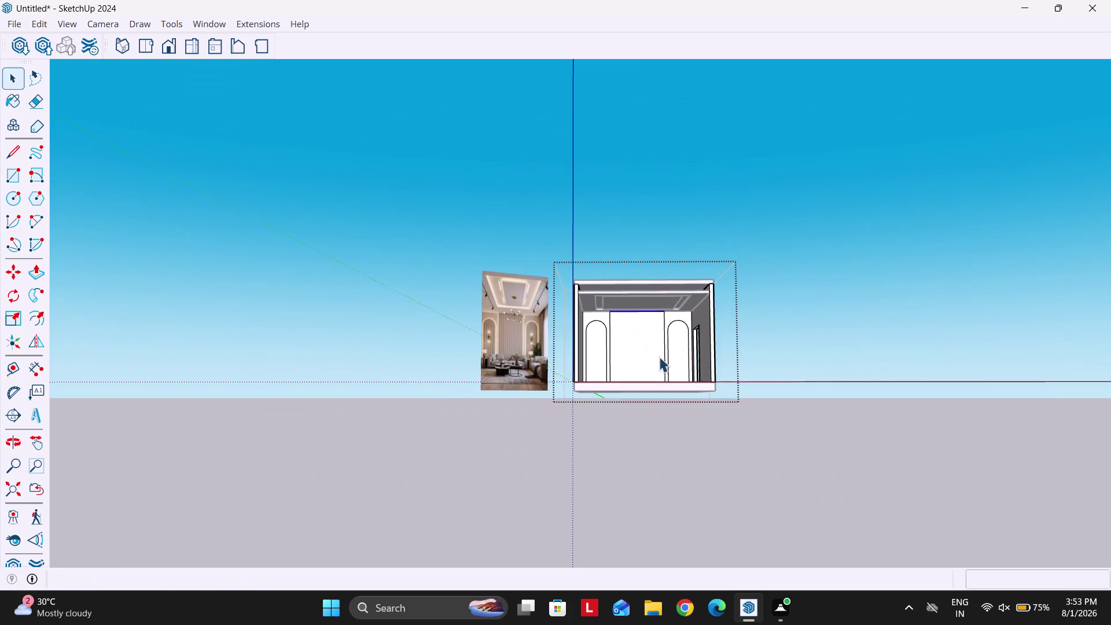
scroll(up, 3)
scroll(up, 3)
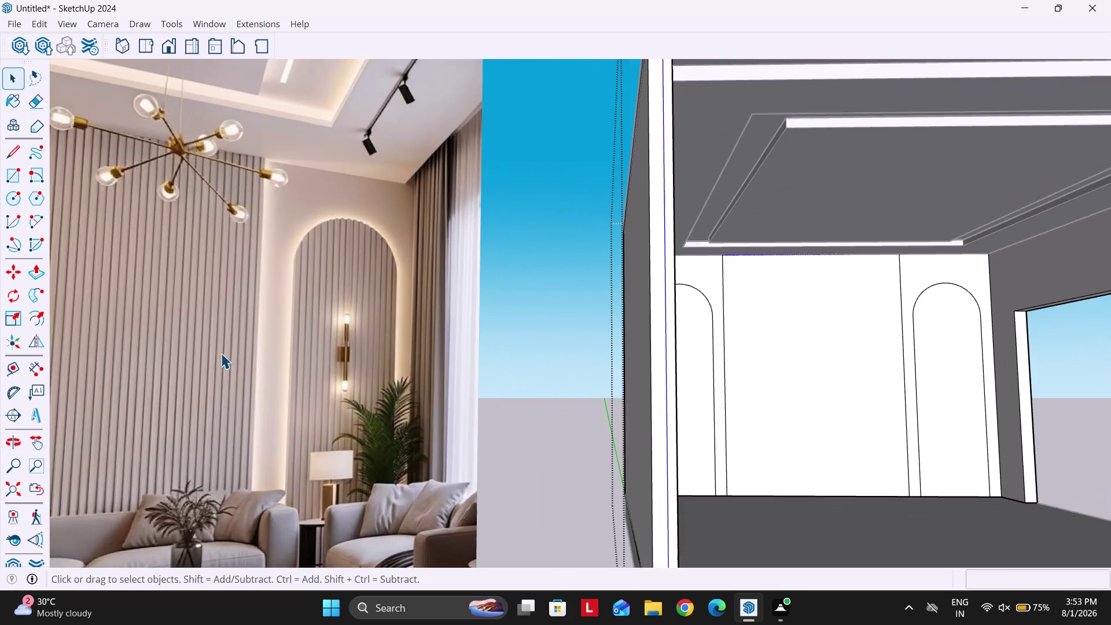
scroll(down, 3)
scroll(up, 3)
middle_drag(593, 370, 537, 400)
Offset a 2-inch inset outline inside the left arch face.
scroll(up, 3)
key(p)
scroll(down, 3)
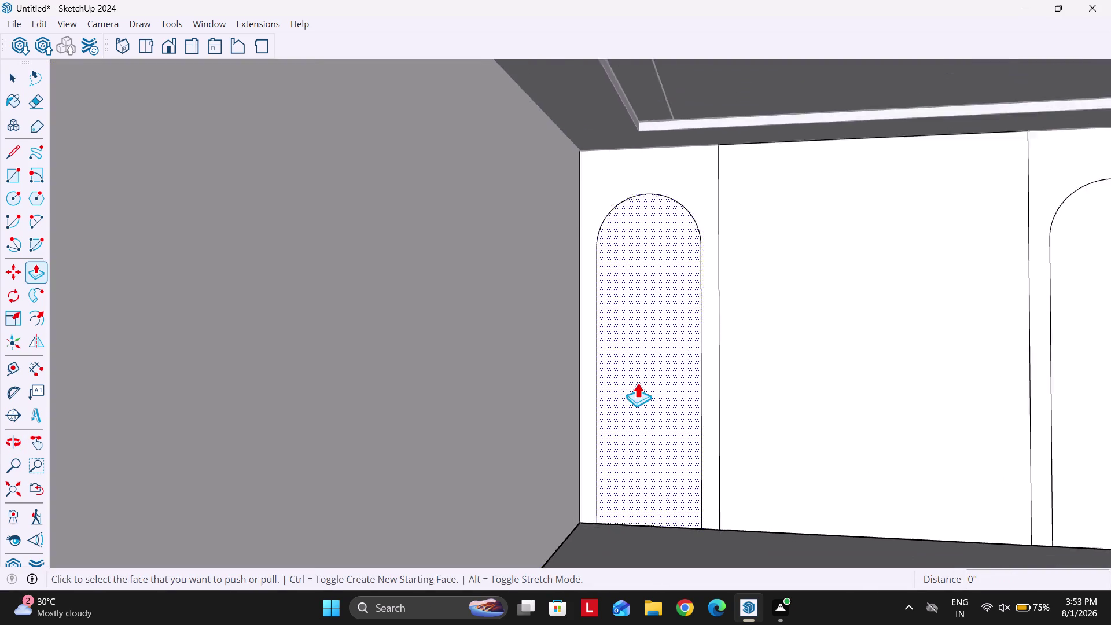
scroll(down, 3)
key(o)
scroll(up, 3)
click(649, 390)
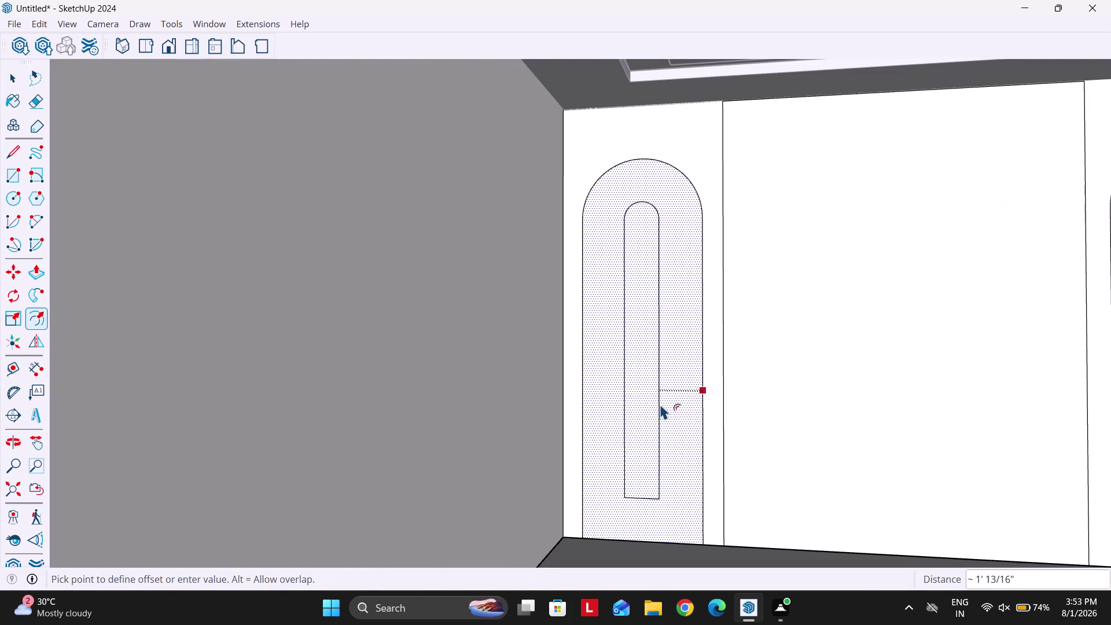
key(2)
key(Return)
Repeat the same inset inside the right arch and the central wall panel.
scroll(down, 3)
scroll(down, 3)
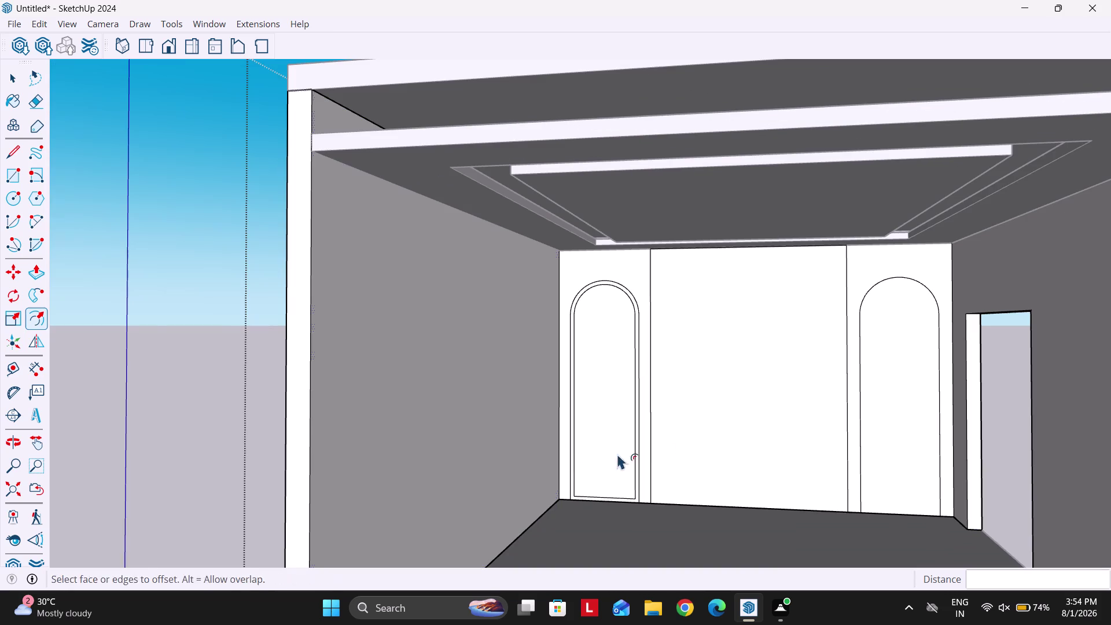
key(Escape)
double_click(885, 422)
key(Escape)
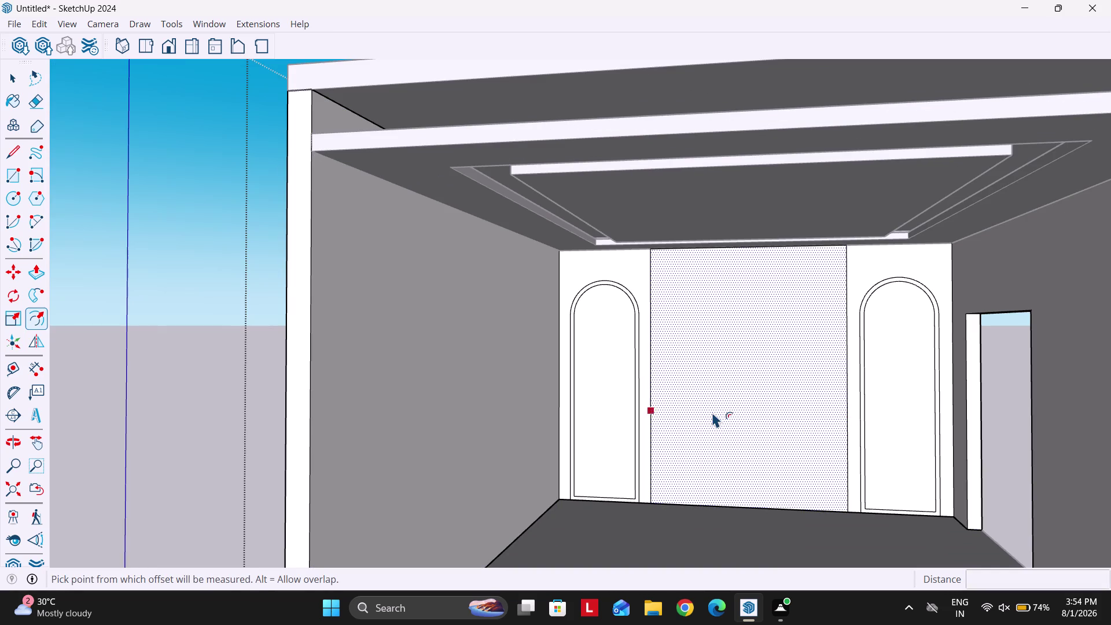
double_click(713, 411)
key(space)
key(Escape)
scroll(up, 3)
middle_drag(617, 419, 569, 449)
scroll(down, 3)
double_click(602, 414)
scroll(up, 3)
scroll(down, 3)
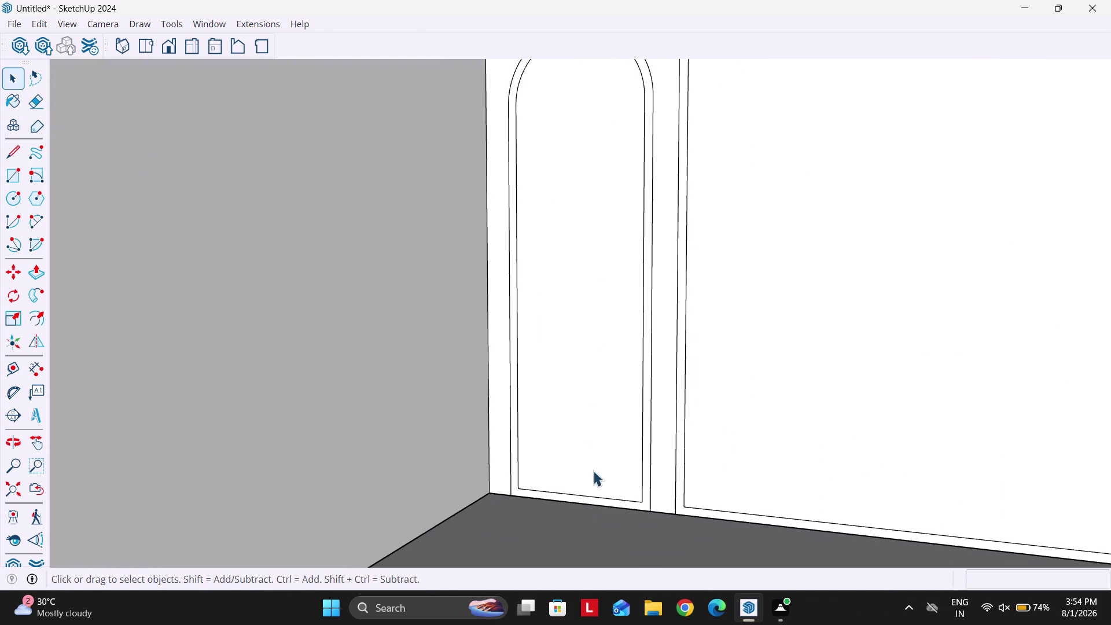
Move the left arch inset's bottom edge down to the floor.
scroll(up, 3)
scroll(down, 3)
scroll(up, 3)
click(591, 493)
key(m)
click(593, 493)
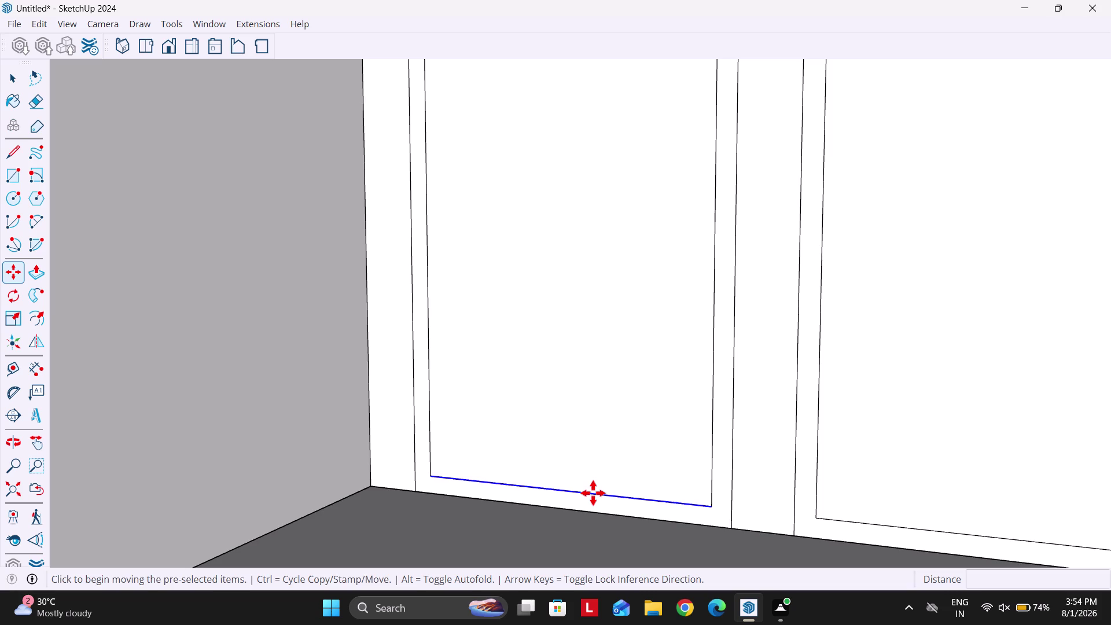
key(Up)
click(594, 513)
key(space)
Move the central panel border's bottom edge down to the floor line.
scroll(down, 3)
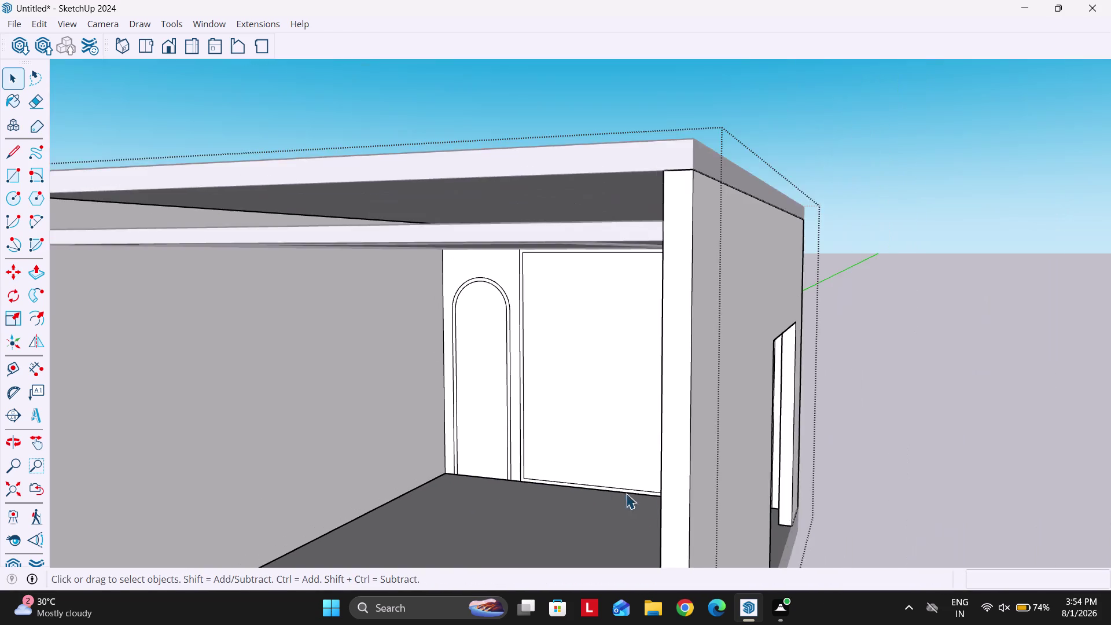
scroll(up, 3)
middle_drag(585, 507, 638, 513)
scroll(up, 3)
click(754, 484)
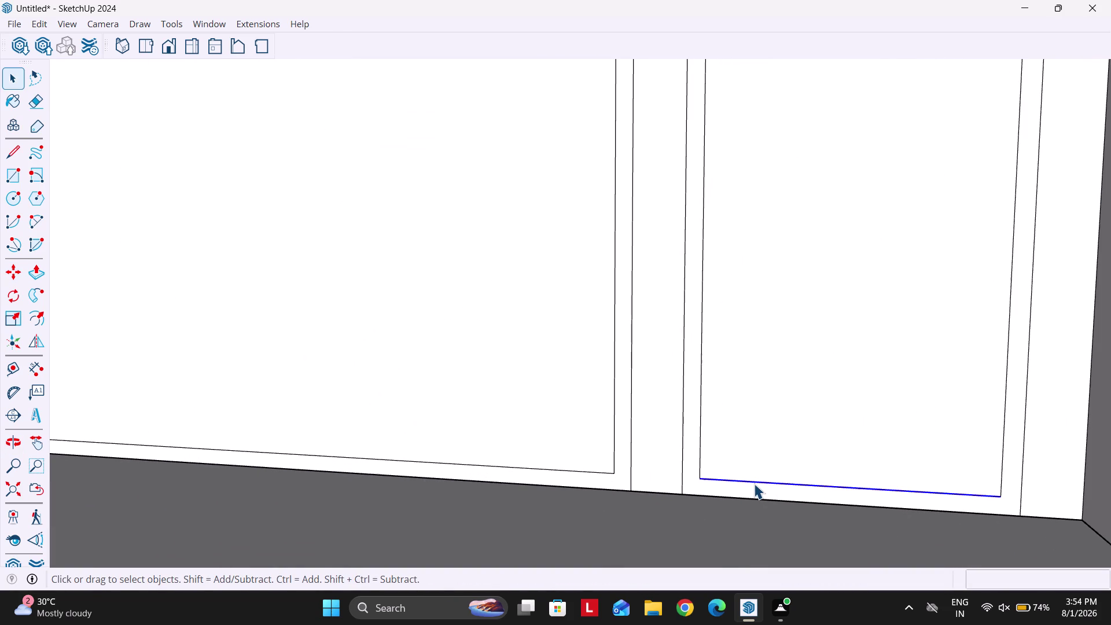
key(m)
click(754, 484)
key(Up)
click(753, 497)
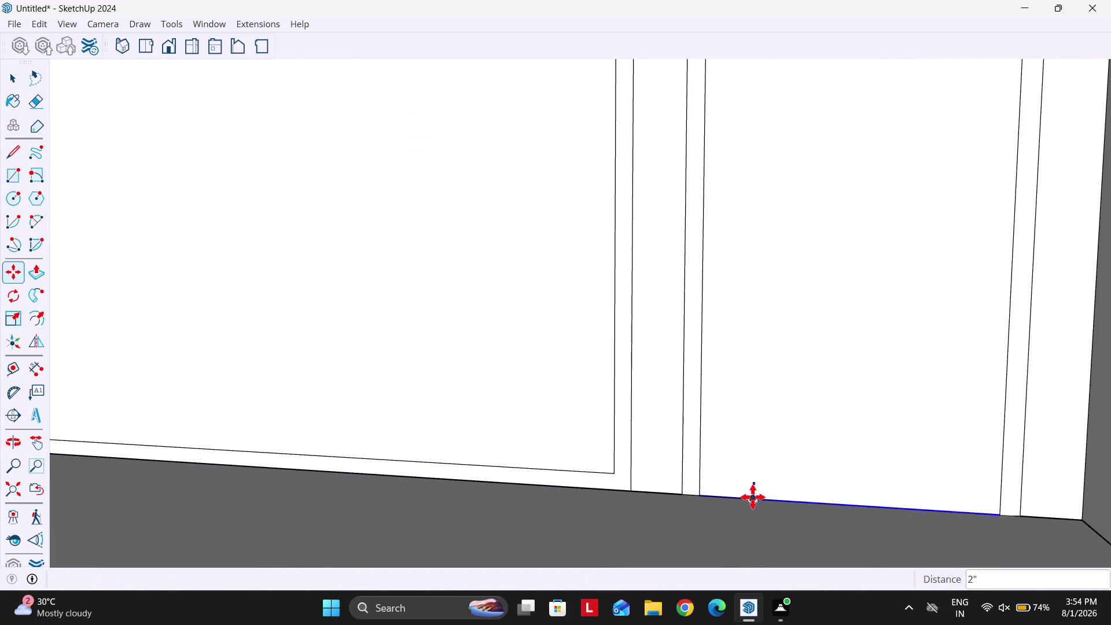
key(space)
Push the thin border strip out 2 inches.
scroll(down, 3)
middle_drag(759, 489, 722, 508)
key(p)
scroll(up, 3)
click(672, 471)
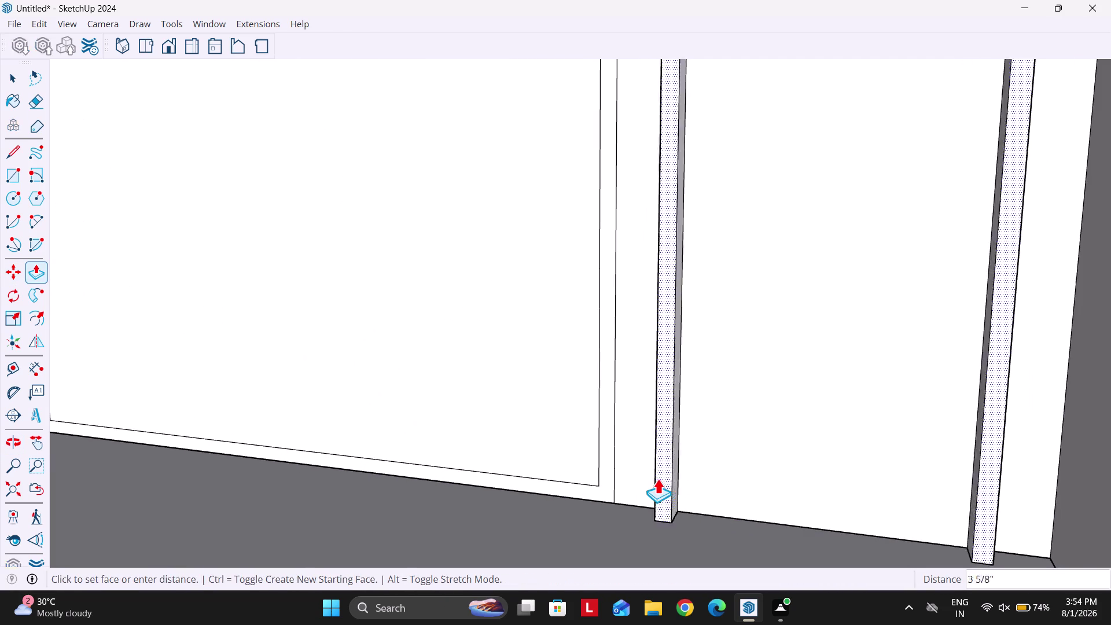
text(2")
key(Return)
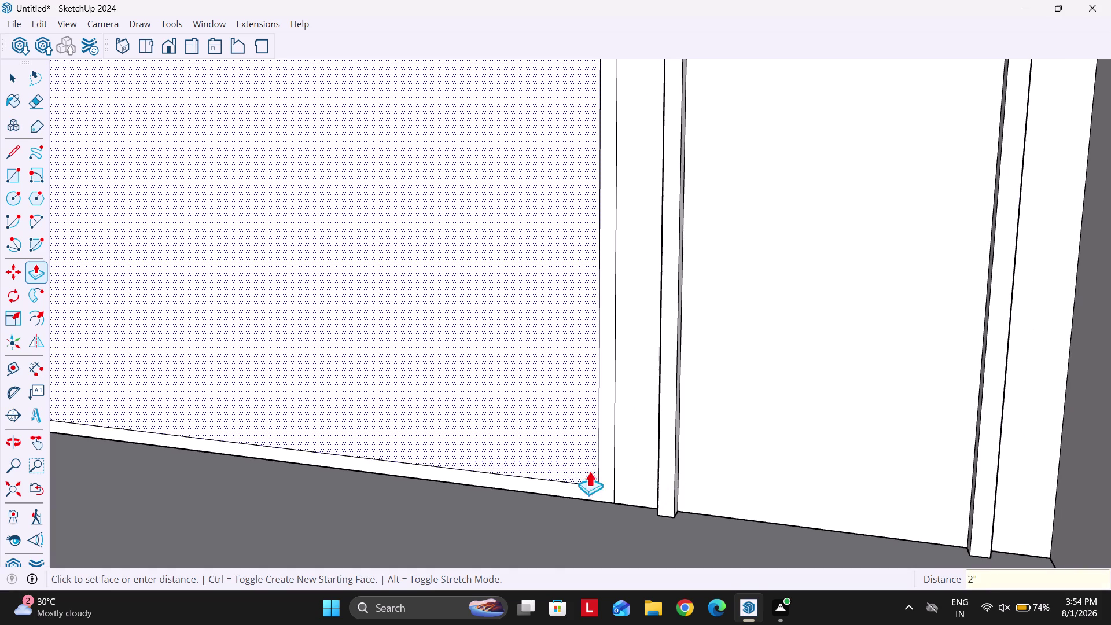
Push the left arch face out by the same 2 inches.
scroll(down, 3)
scroll(up, 3)
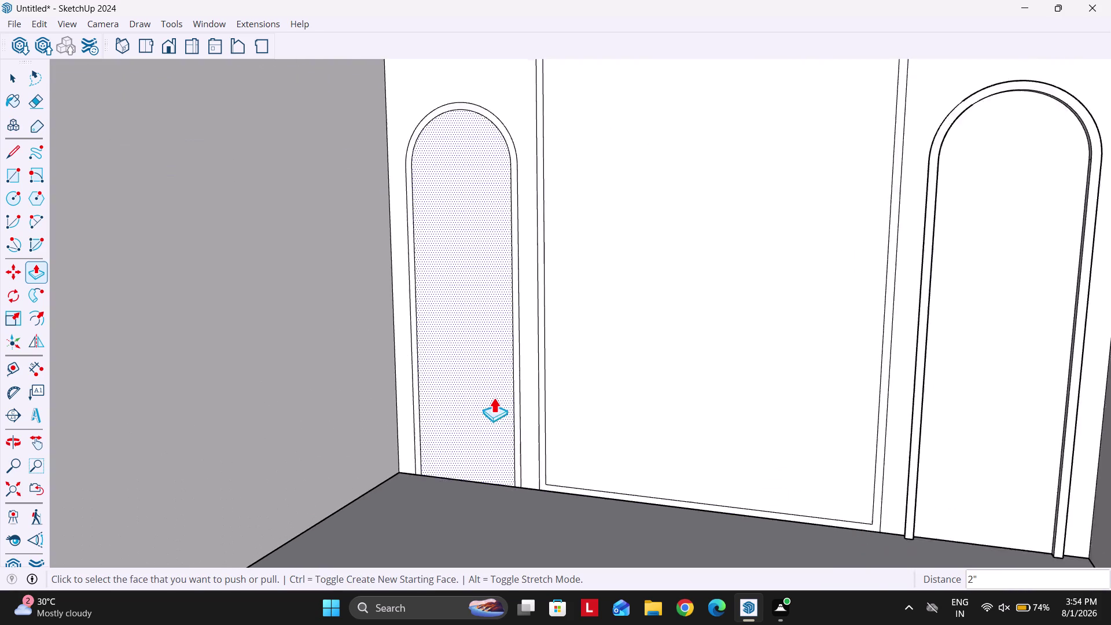
scroll(up, 3)
double_click(533, 431)
scroll(down, 3)
key(space)
middle_drag(536, 437, 539, 437)
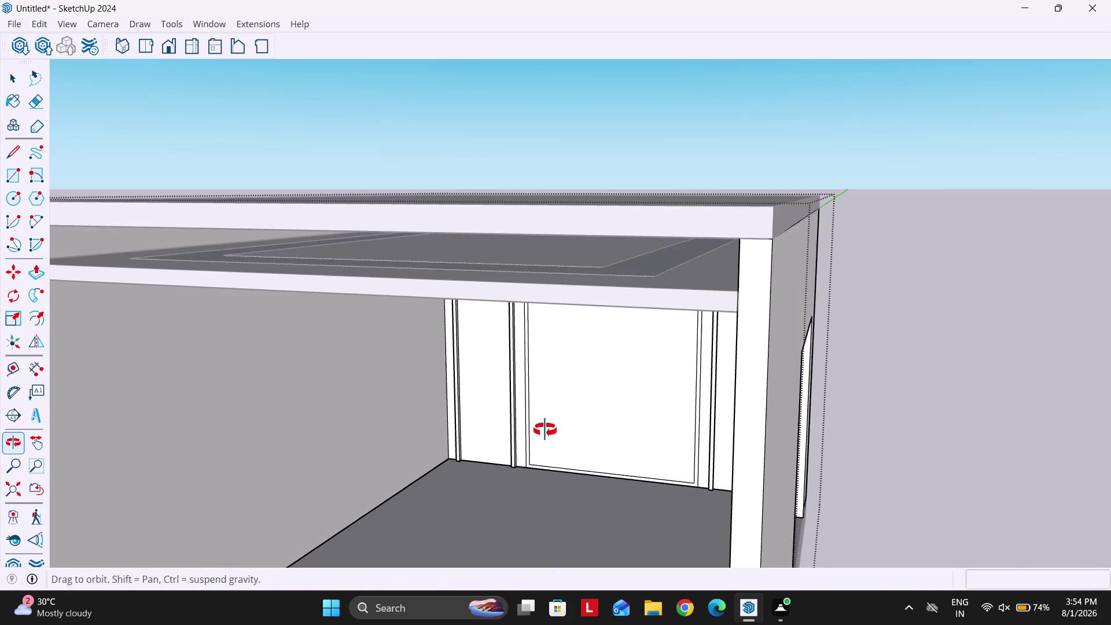
Zoom in on the left arch and select its inner face.
middle_drag(540, 437, 548, 420)
scroll(up, 3)
scroll(up, 3)
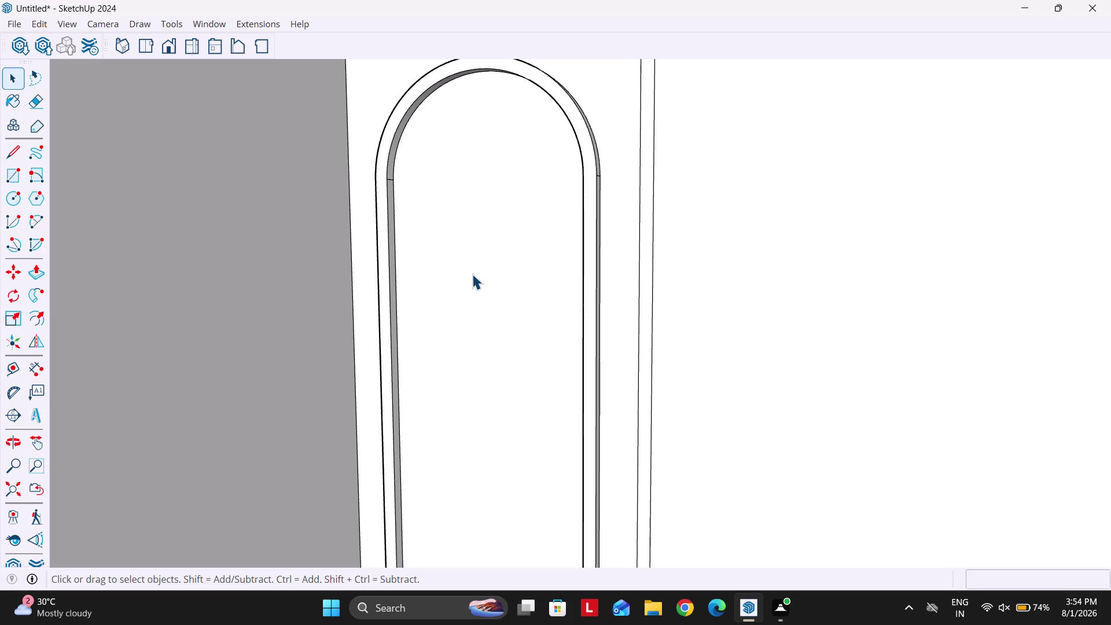
click(472, 273)
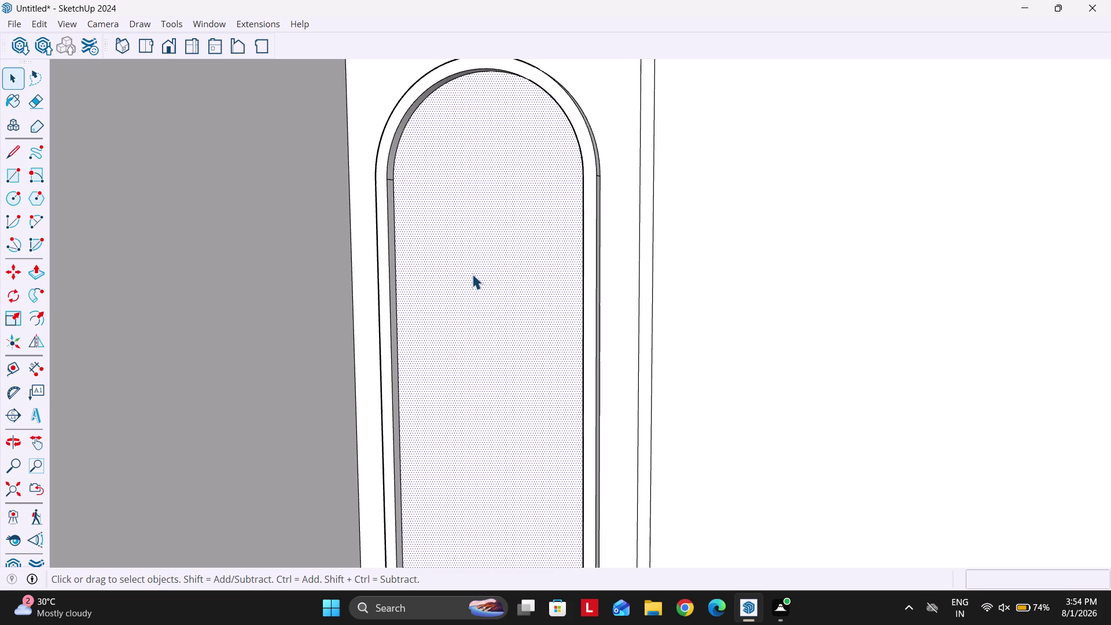
scroll(up, 3)
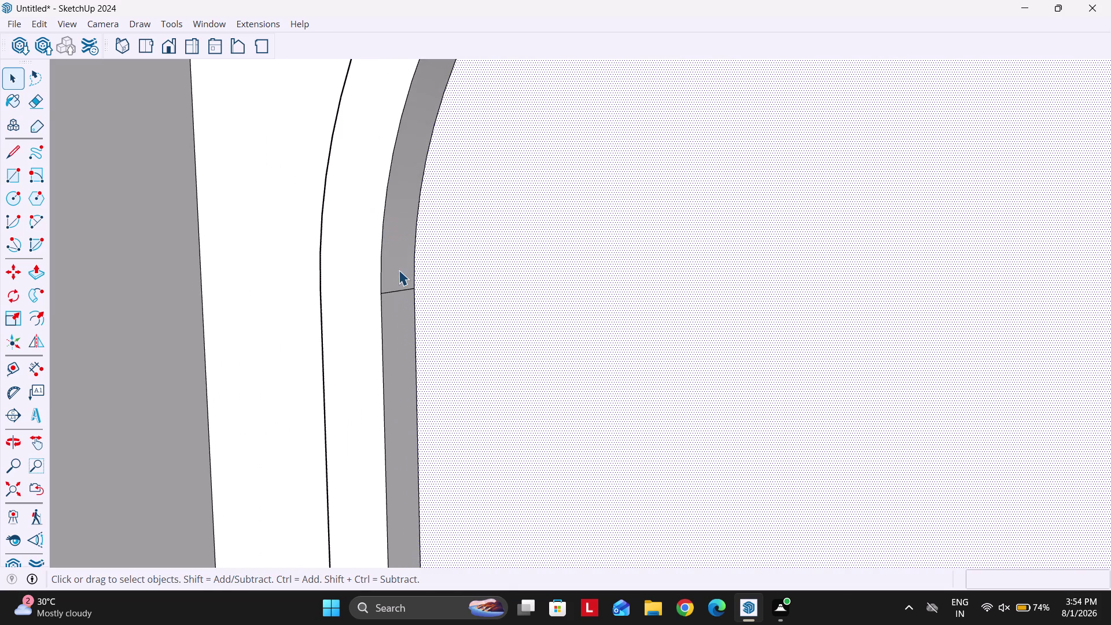
Make an eraser stroke on the arch, then undo it.
key(e)
drag(397, 280, 401, 299)
key(ctrl+z)
scroll(down, 3)
key(space)
key(ctrl+z)
key(ctrl+z)
scroll(down, 3)
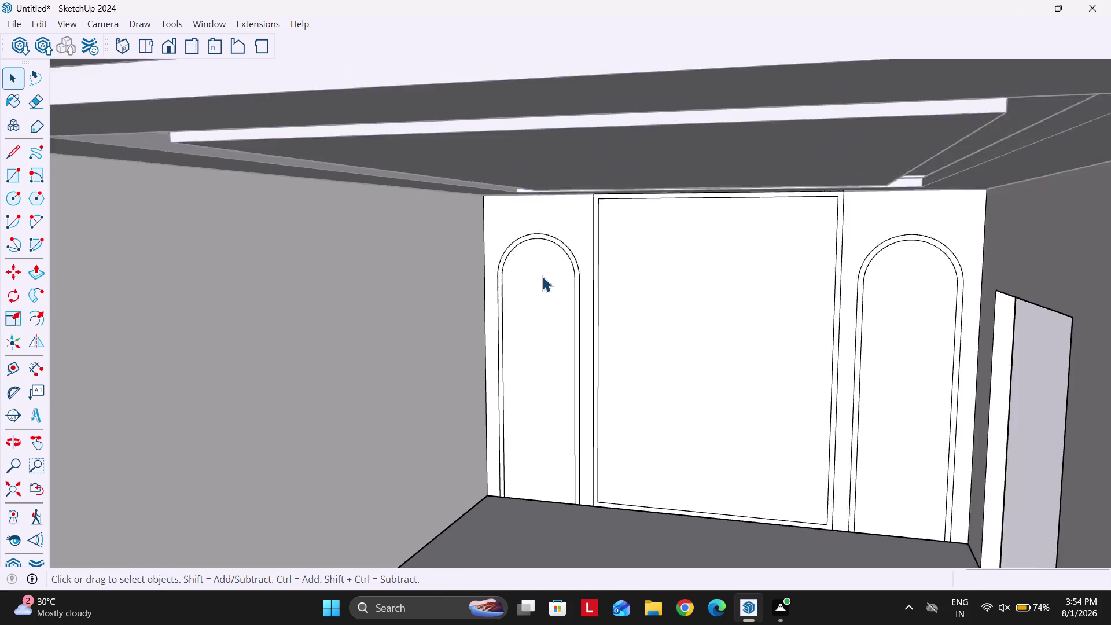
Undo back through the central panel border and the right arch inset outline.
key(ctrl+z)
key(ctrl+z)
key(ctrl+z)
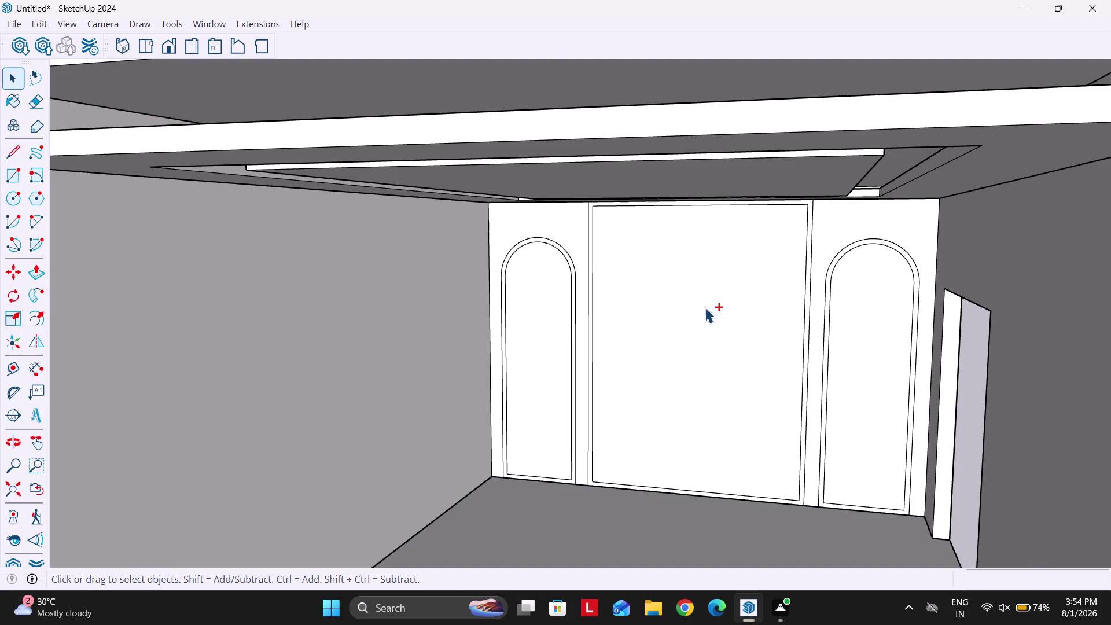
key(ctrl+z)
key(ctrl+z)
key(ctrl+z)
key(ctrl+z)
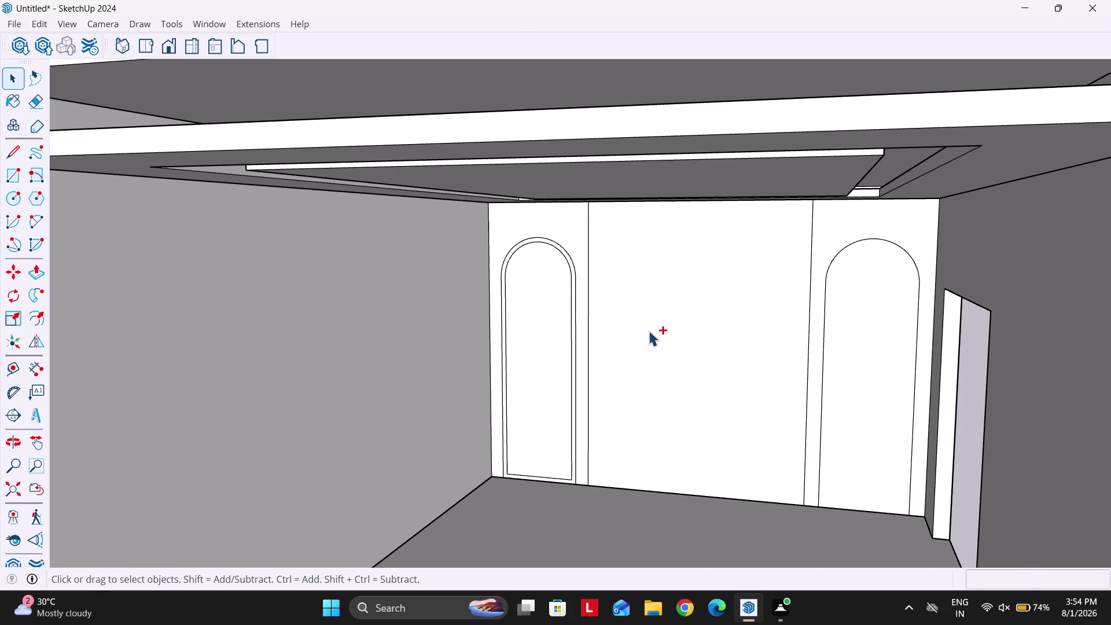
key(ctrl+z)
key(ctrl+z)
middle_drag(664, 333, 621, 333)
key(p)
scroll(up, 3)
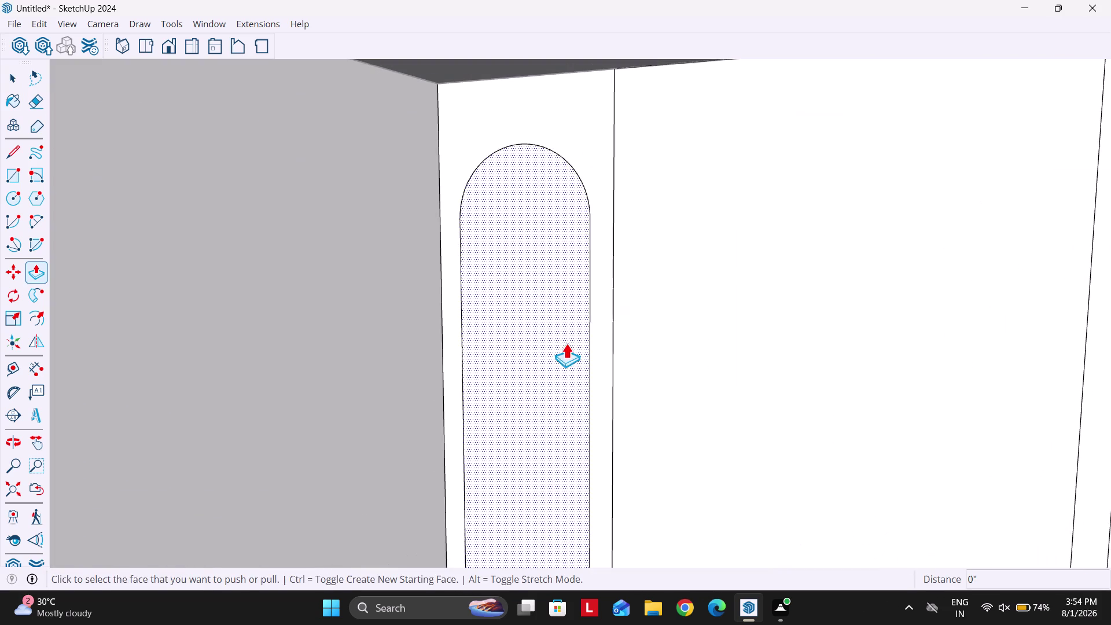
Push the left arch inner face out 1 inch, then undo it.
click(556, 346)
text(1")
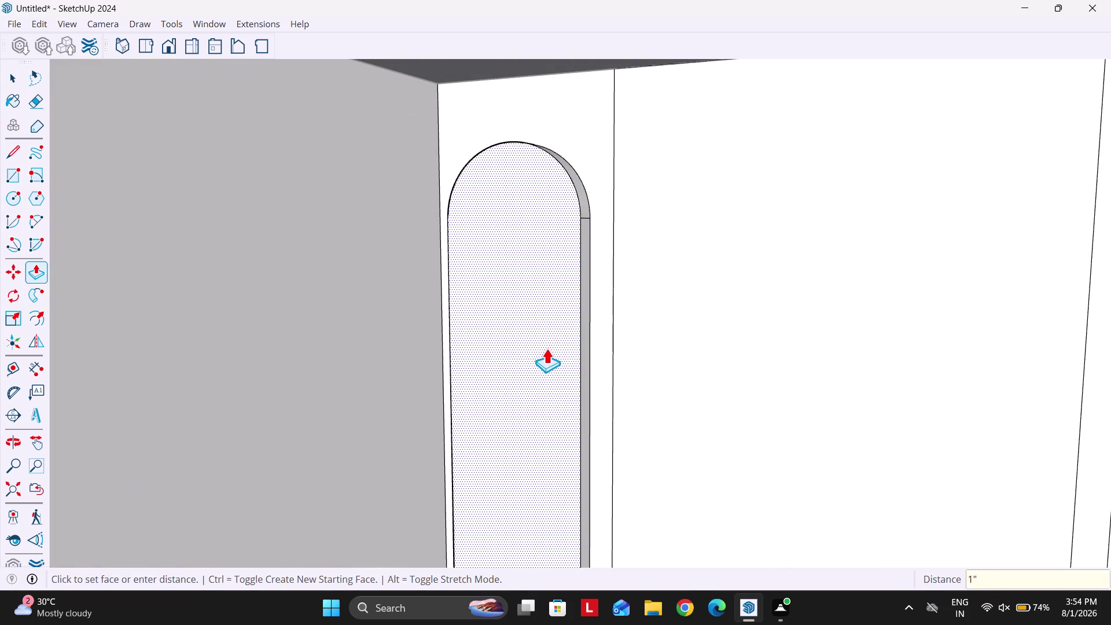
key(Return)
scroll(down, 3)
scroll(up, 3)
key(ctrl+z)
scroll(up, 3)
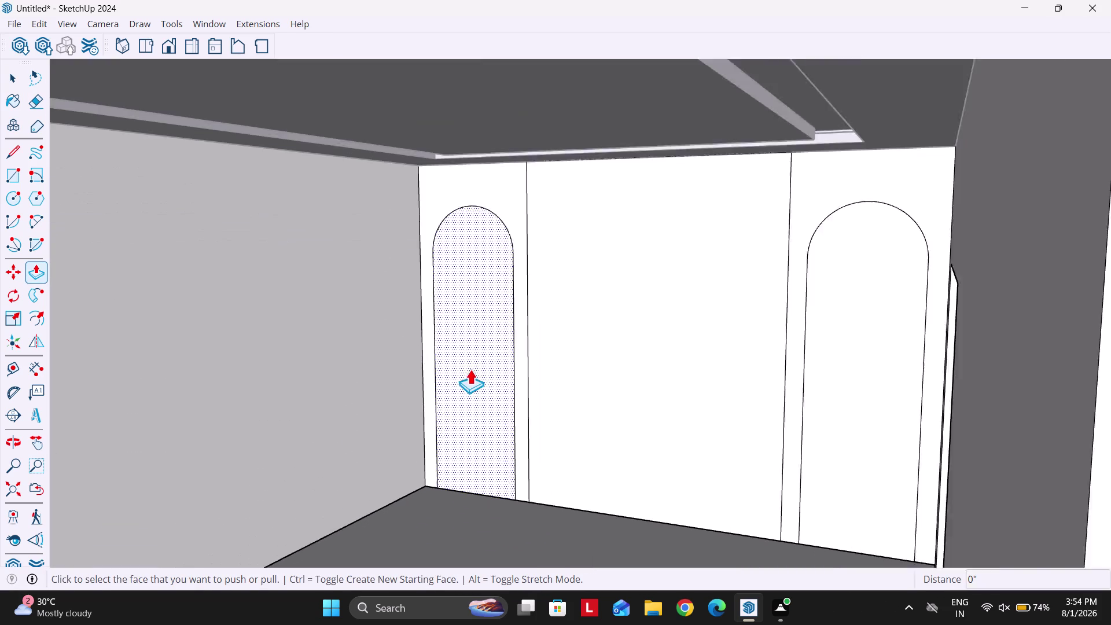
Push the central panel face out 2 inches and repeat on a matching face.
click(486, 370)
text(2")
key(Return)
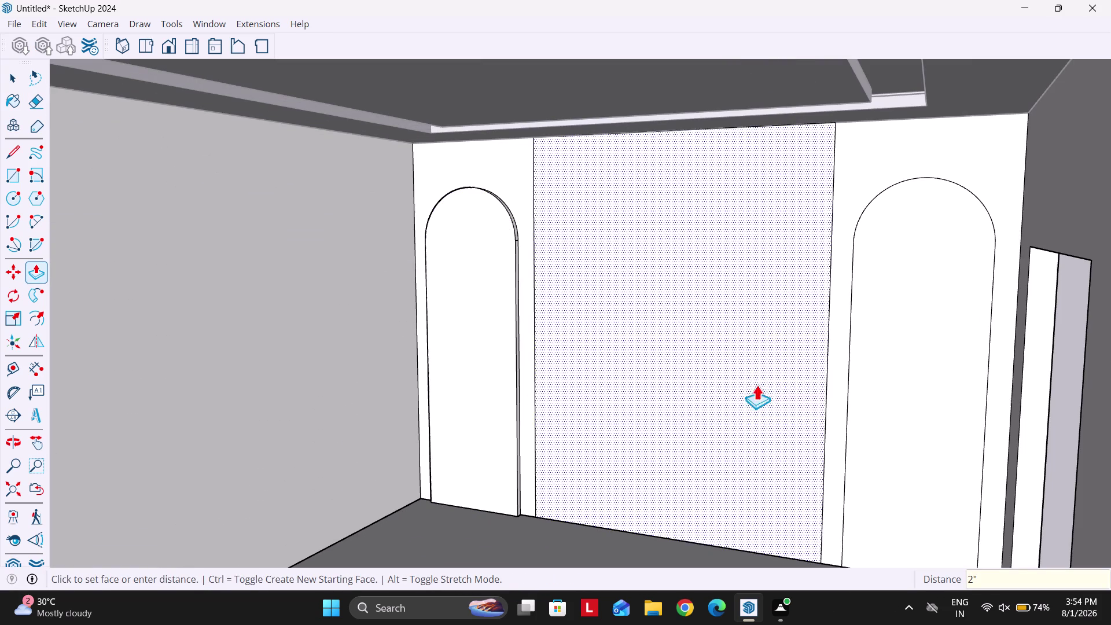
double_click(859, 377)
key(Escape)
scroll(up, 3)
key(space)
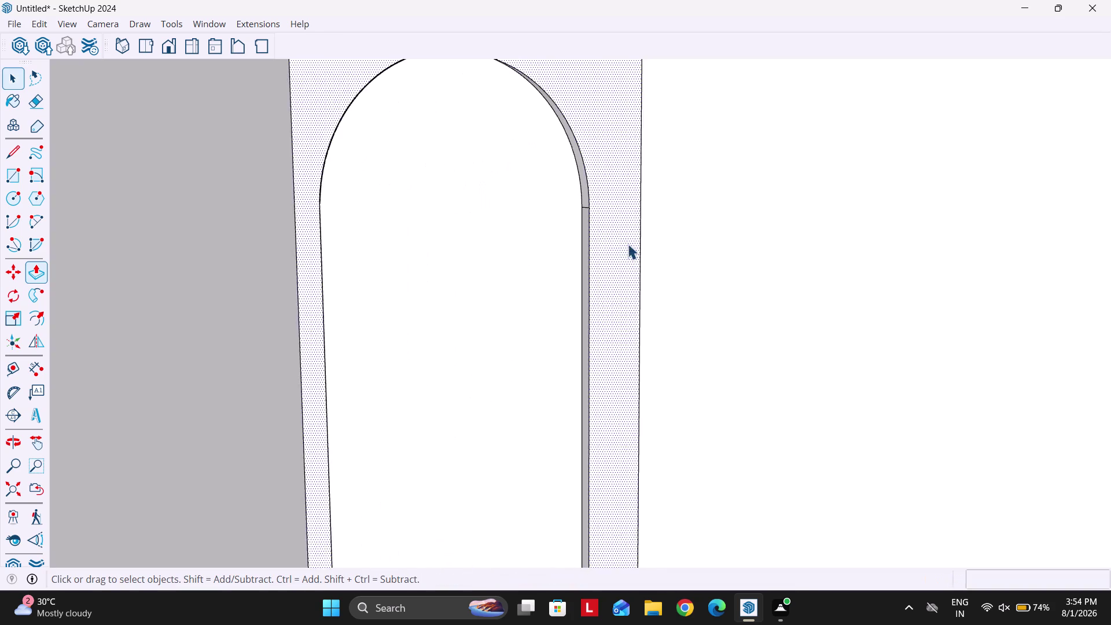
Select the arch's curved frame edges and orbit to line up its thin strip.
scroll(down, 3)
scroll(up, 3)
scroll(up, 3)
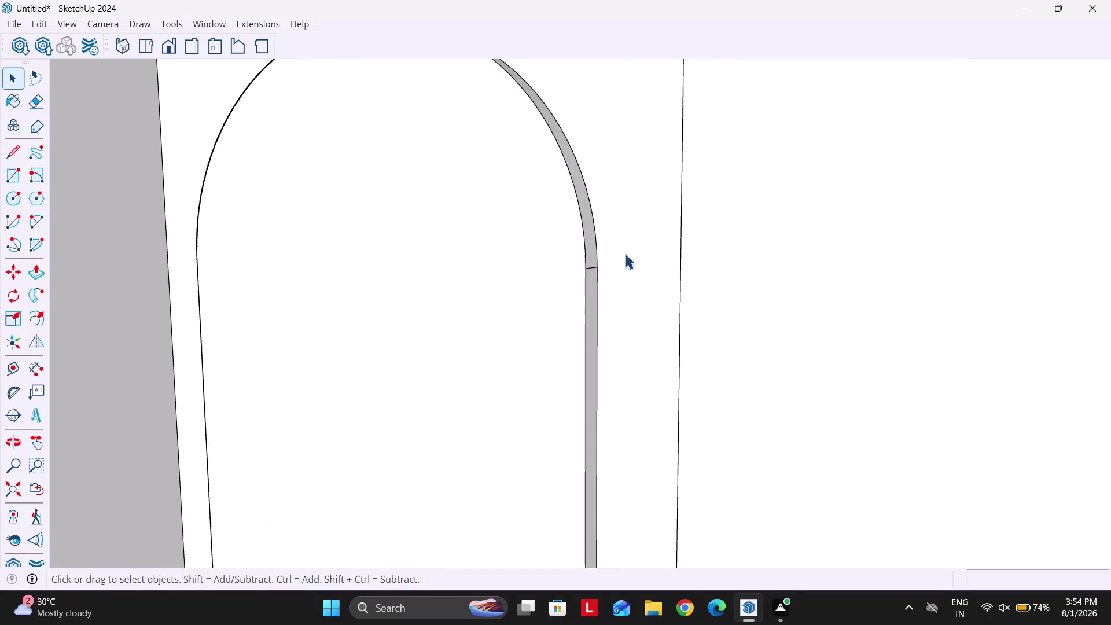
scroll(up, 3)
double_click(587, 245)
double_click(591, 279)
scroll(down, 3)
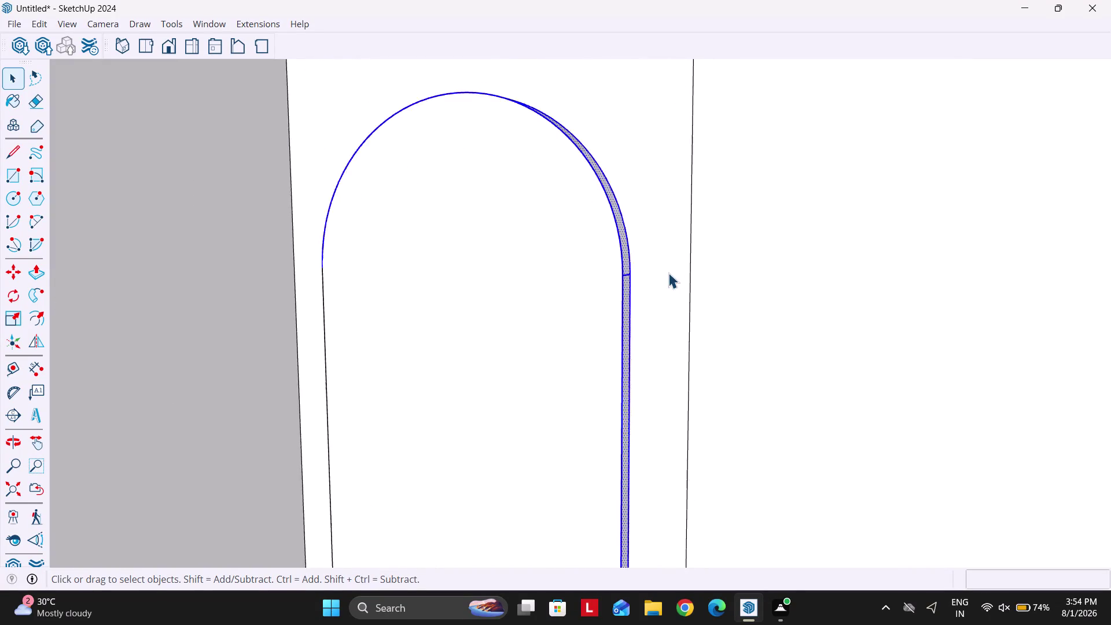
scroll(down, 3)
middle_drag(445, 253, 466, 256)
scroll(up, 3)
middle_drag(454, 280, 620, 285)
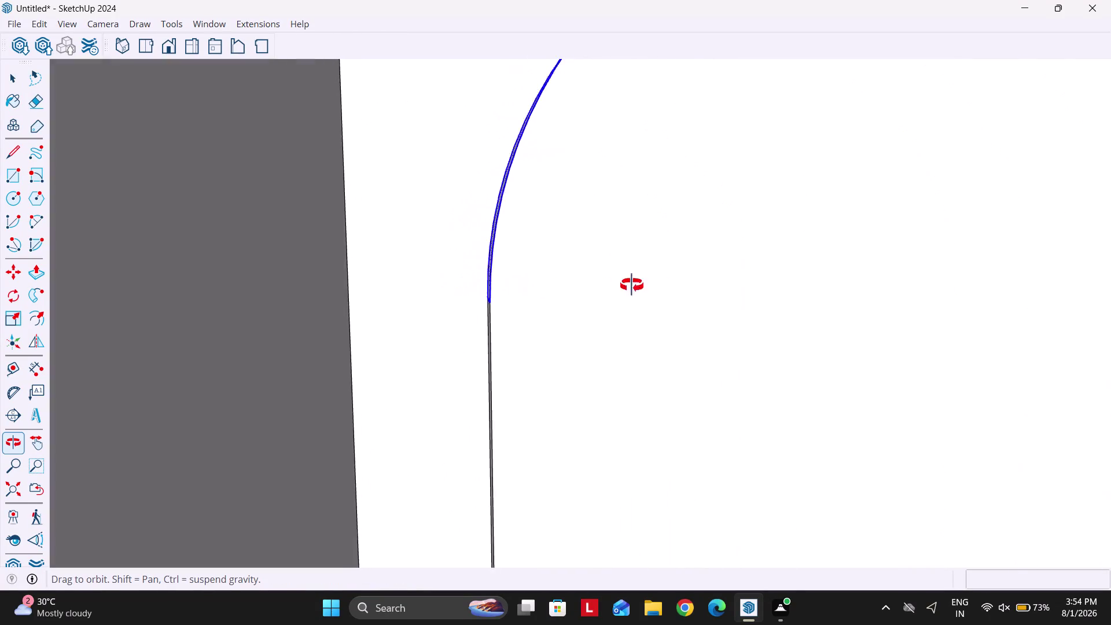
middle_drag(620, 286, 629, 275)
scroll(up, 3)
middle_drag(485, 319, 520, 321)
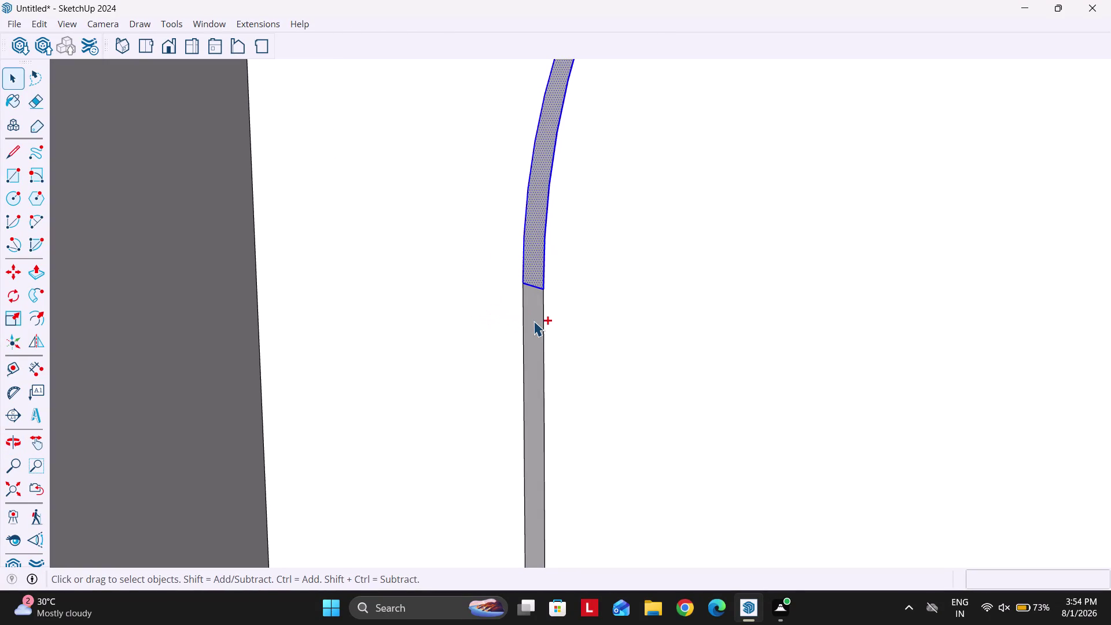
Select the curved and straight strip faces along the arch, then view the whole arch.
triple_click(534, 321)
double_click(533, 320)
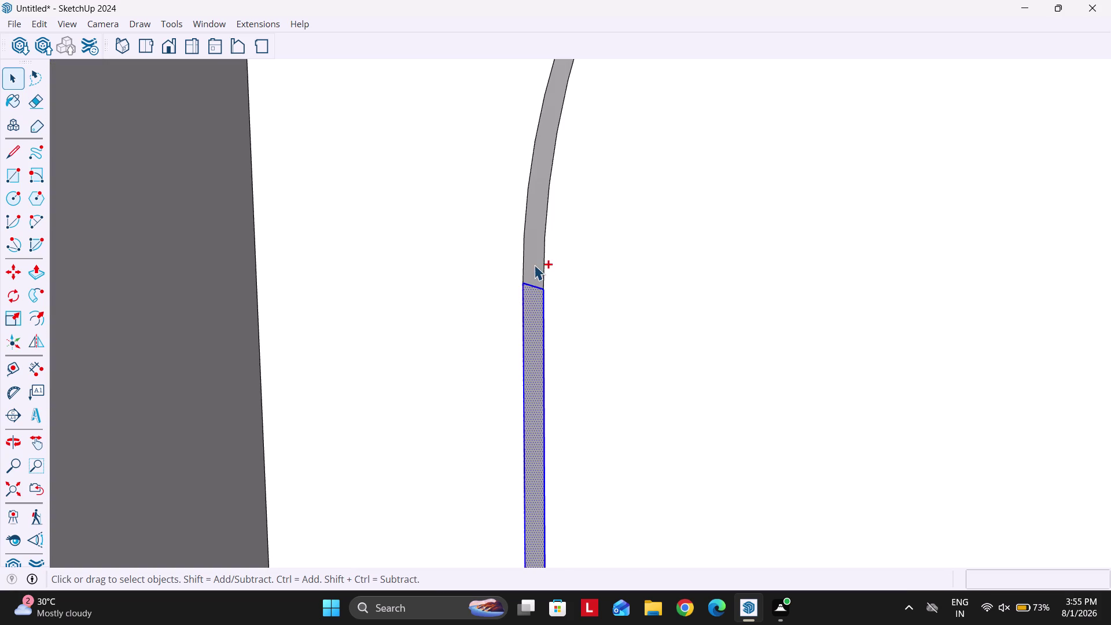
double_click(534, 264)
middle_drag(656, 307, 387, 298)
scroll(down, 3)
middle_drag(594, 361, 579, 361)
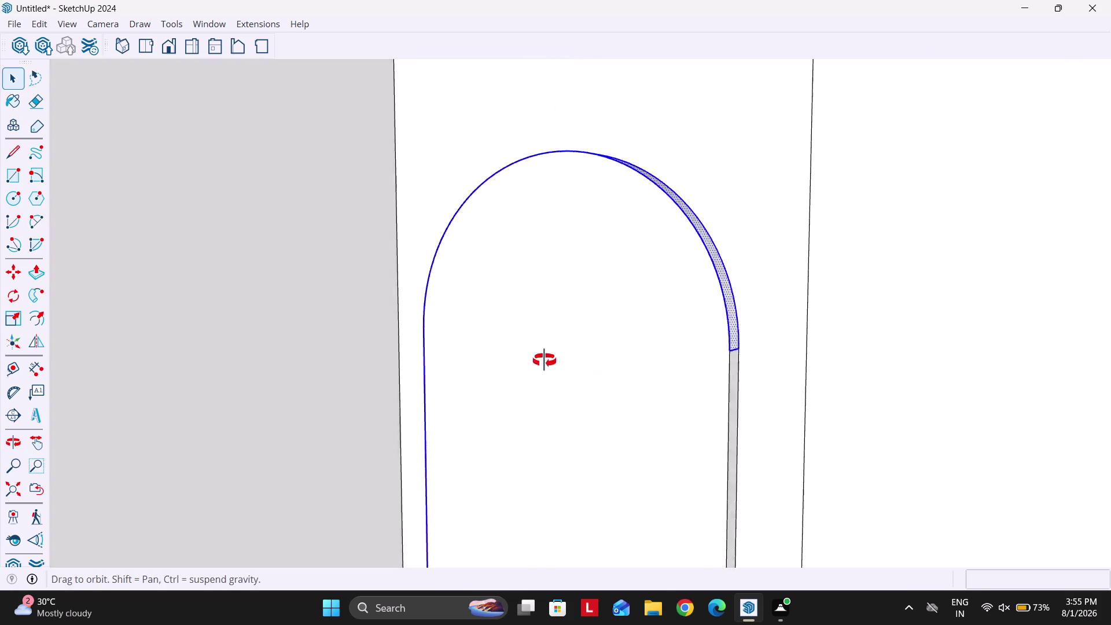
middle_drag(579, 361, 481, 359)
scroll(down, 3)
scroll(up, 3)
Enable the JointPushPull toolbar and joint-offset the selected arch strip faces.
double_click(640, 362)
right_click(518, 38)
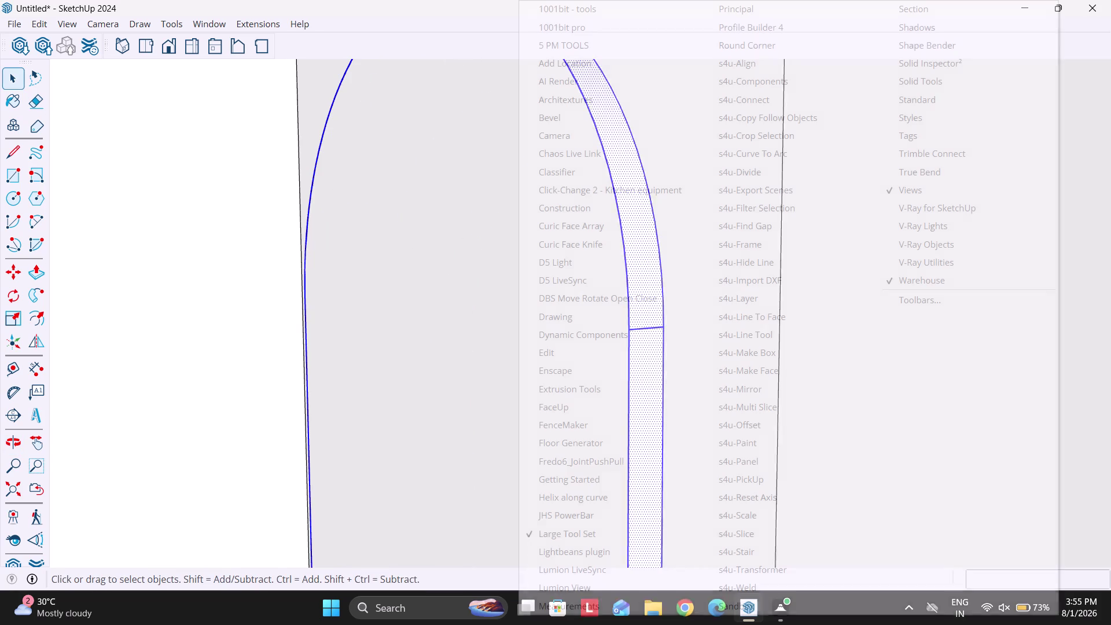
click(586, 458)
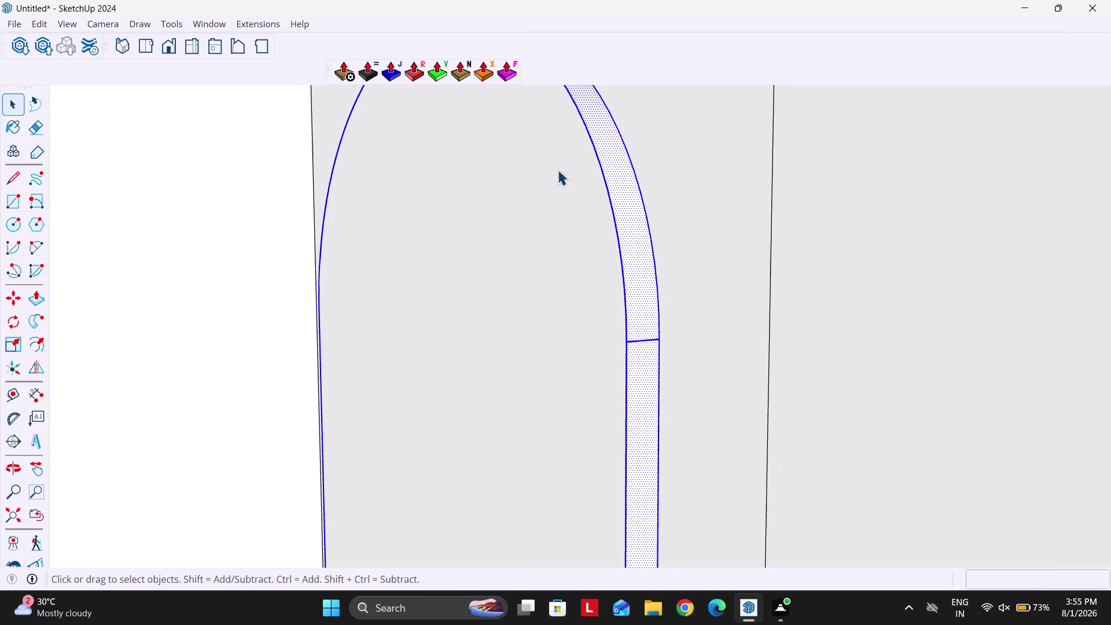
click(391, 76)
scroll(up, 3)
click(634, 319)
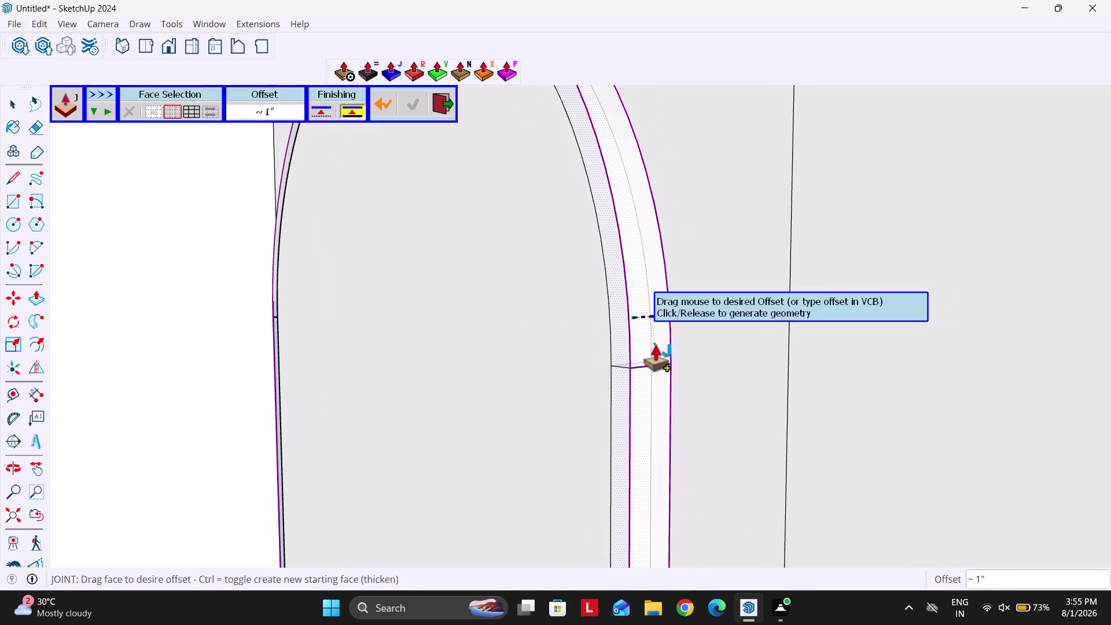
key(space)
scroll(down, 3)
middle_drag(558, 303, 569, 303)
key(p)
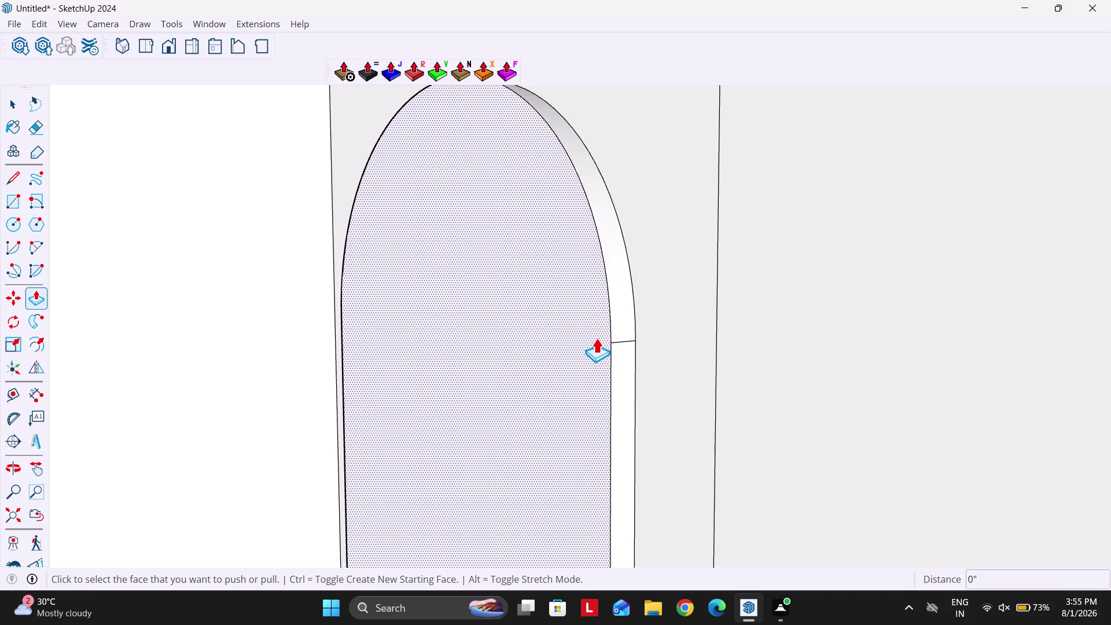
Undo the joint offset and push the arch face back 1 inch.
key(ctrl+z)
key(ctrl+z)
key(ctrl+z)
key(ctrl+z)
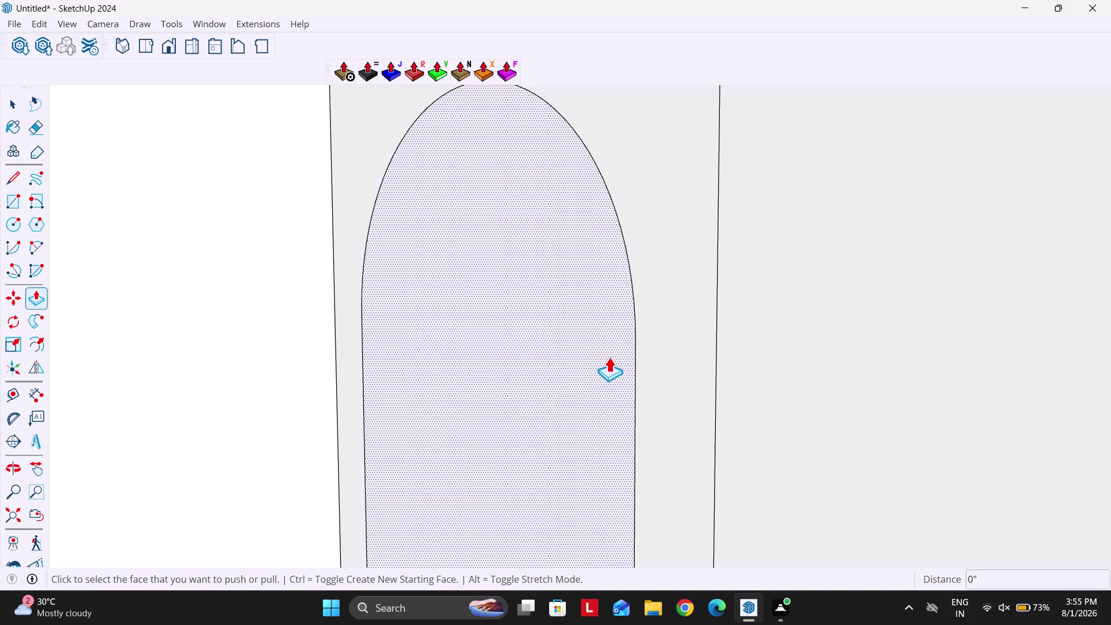
click(609, 356)
text(1")
key(Return)
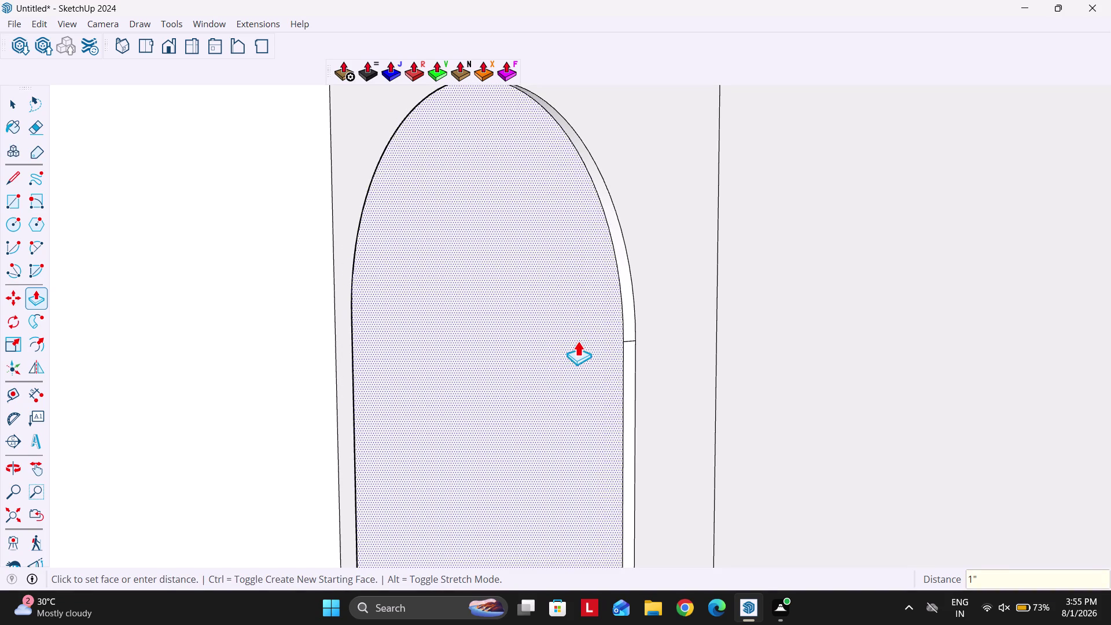
Push/pull the other arch face 1 inch, then select the thickened strip faces.
click(578, 340)
text(1")
key(Return)
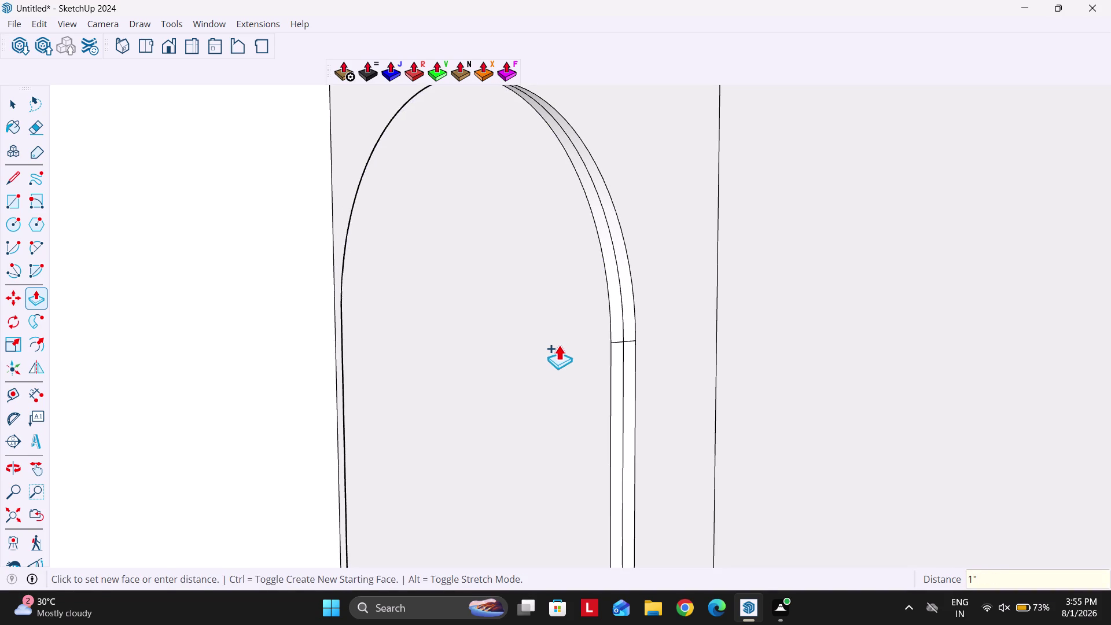
key(space)
scroll(up, 3)
double_click(631, 327)
double_click(629, 374)
scroll(down, 3)
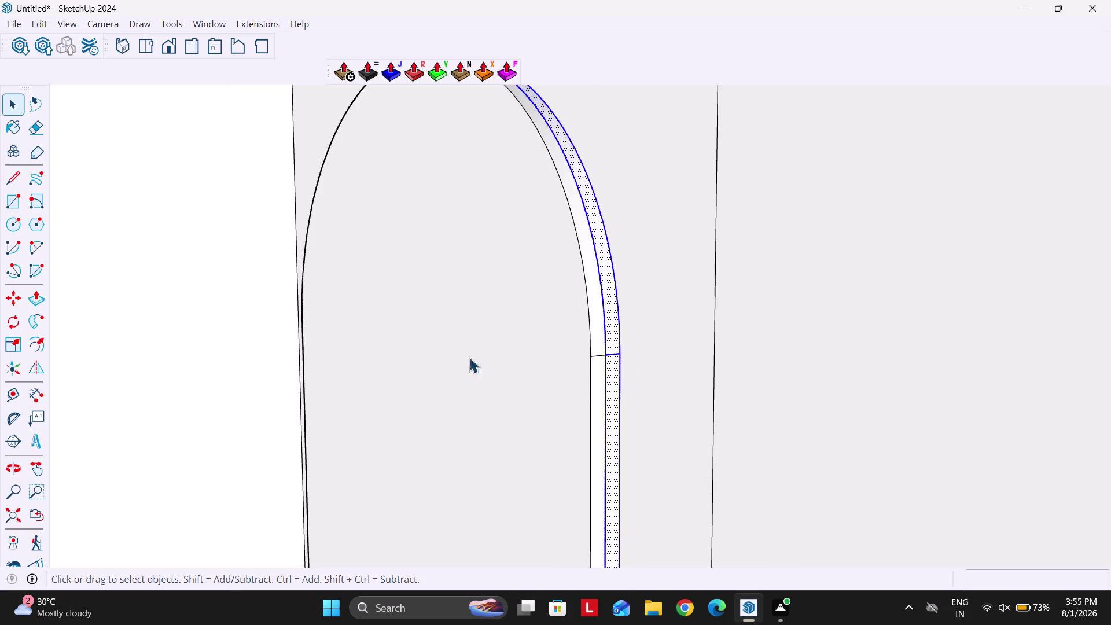
middle_drag(469, 357, 639, 336)
middle_drag(288, 357, 601, 350)
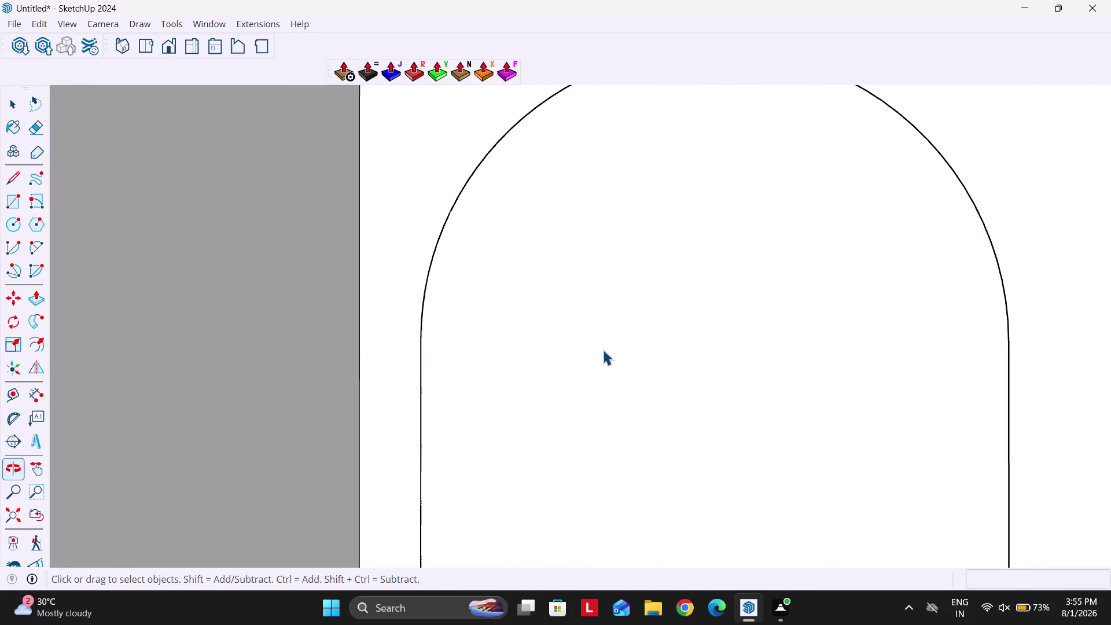
middle_drag(401, 308, 532, 332)
scroll(up, 3)
middle_drag(396, 364, 455, 360)
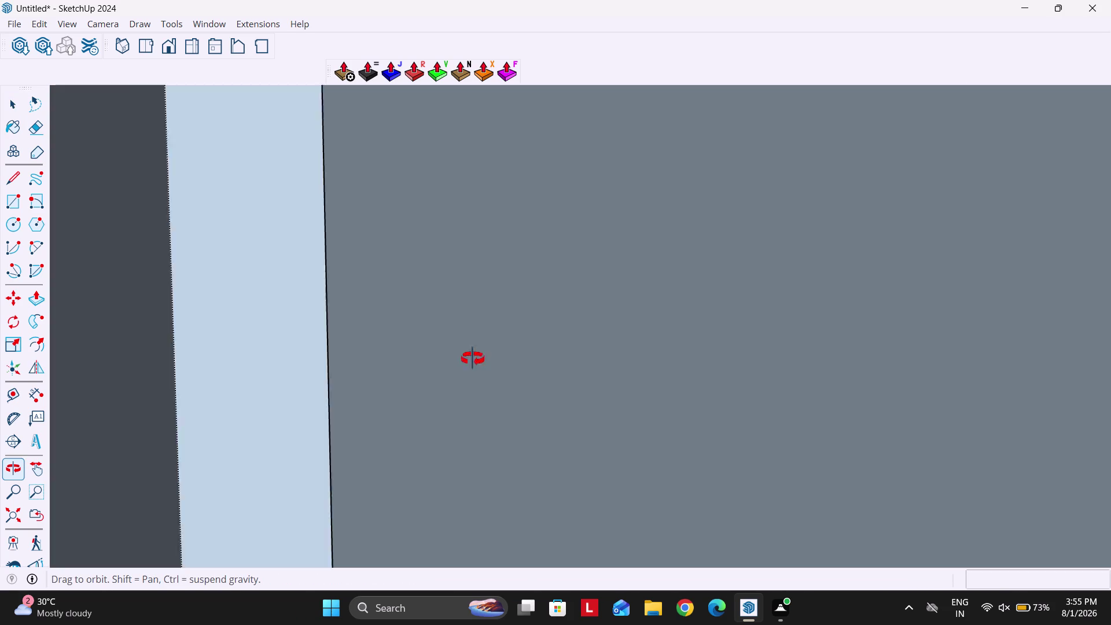
middle_drag(455, 360, 464, 349)
middle_drag(495, 350, 414, 339)
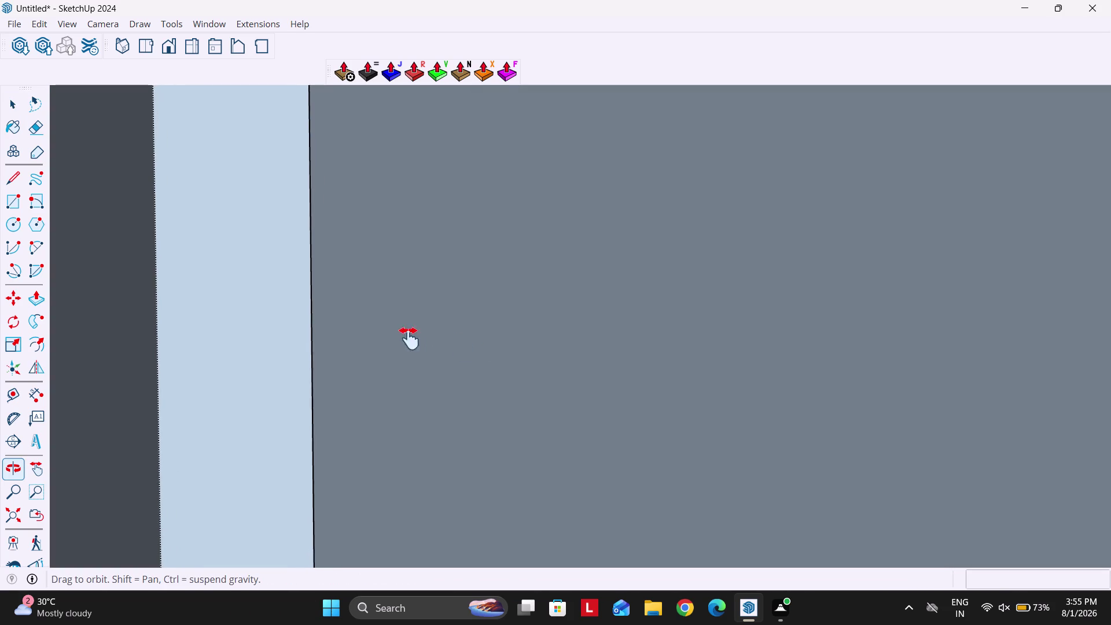
middle_drag(414, 339, 188, 334)
scroll(up, 3)
middle_drag(420, 349, 448, 354)
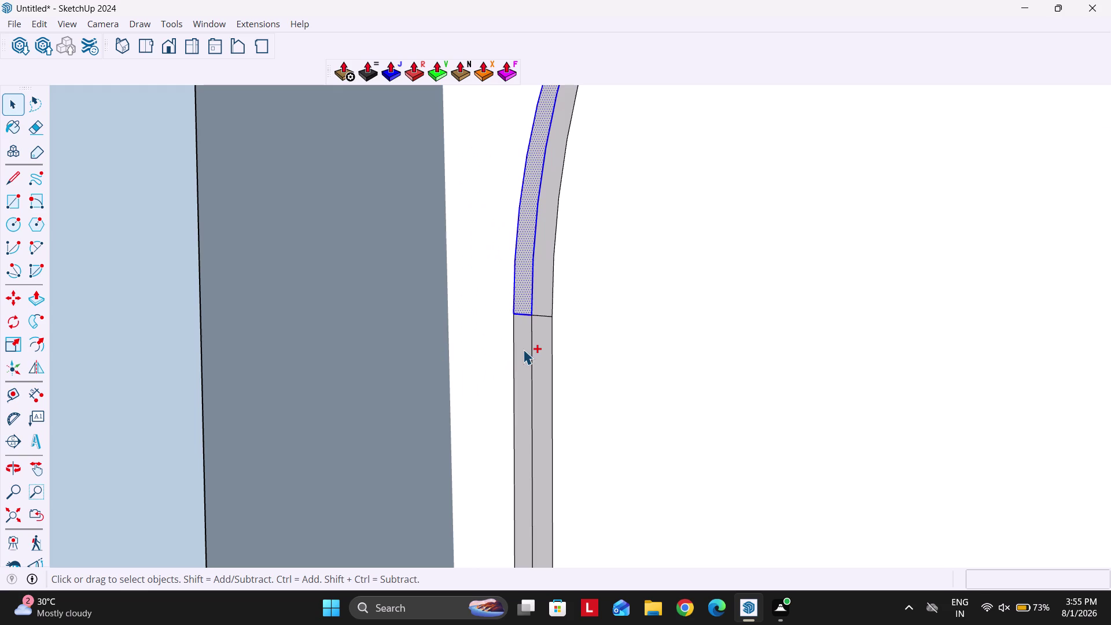
double_click(523, 349)
middle_drag(580, 353, 307, 339)
scroll(down, 3)
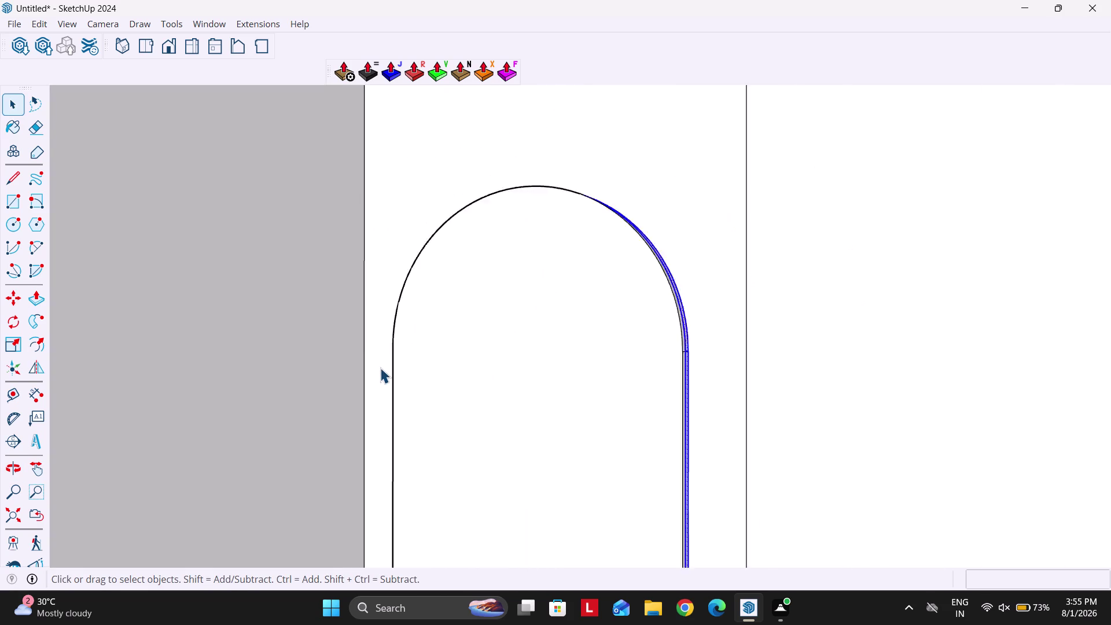
scroll(down, 3)
scroll(up, 3)
middle_drag(523, 371, 449, 367)
key(ctrl+z)
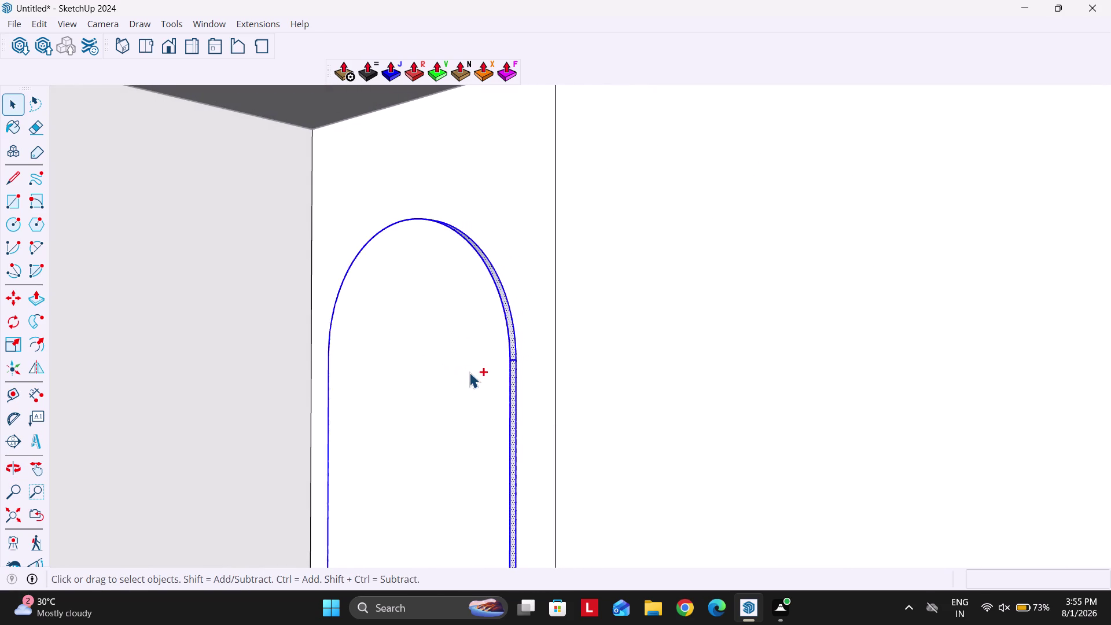
key(ctrl+z)
scroll(down, 3)
middle_drag(507, 338, 533, 342)
middle_drag(538, 371, 891, 279)
middle_drag(646, 332, 1042, 272)
middle_drag(738, 314, 1013, 288)
middle_drag(627, 355, 910, 338)
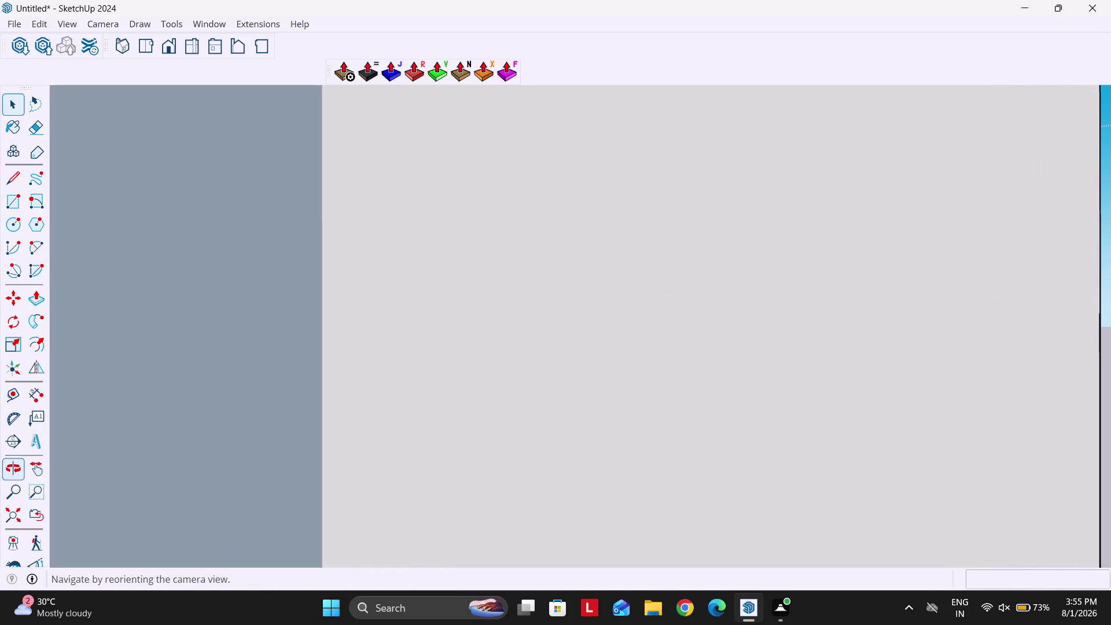
click(8, 508)
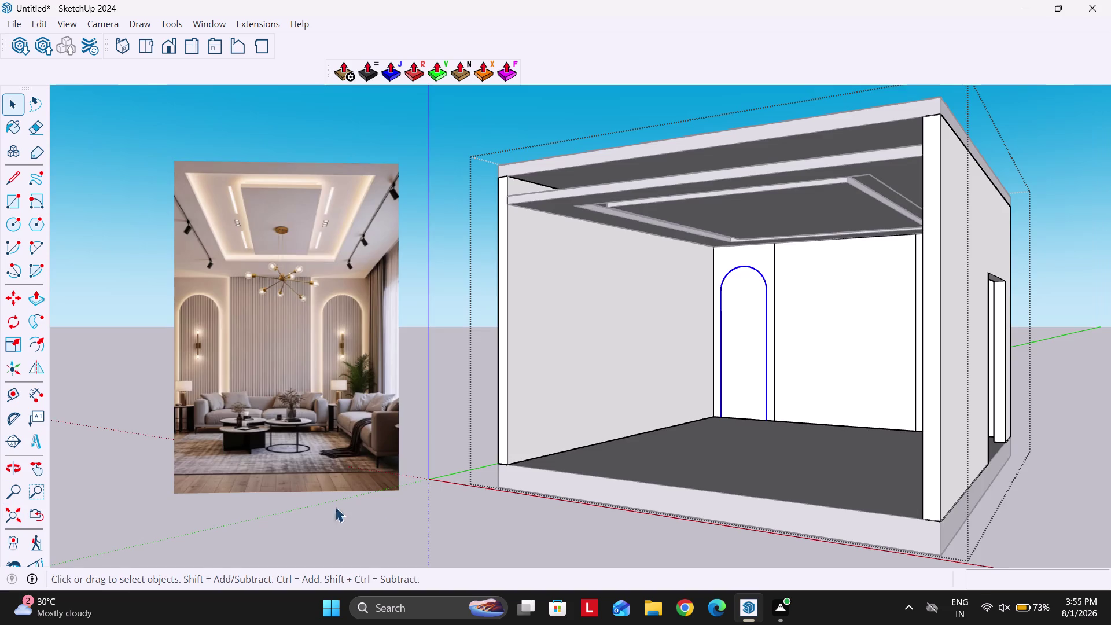
middle_drag(738, 387, 652, 383)
middle_drag(678, 386, 724, 392)
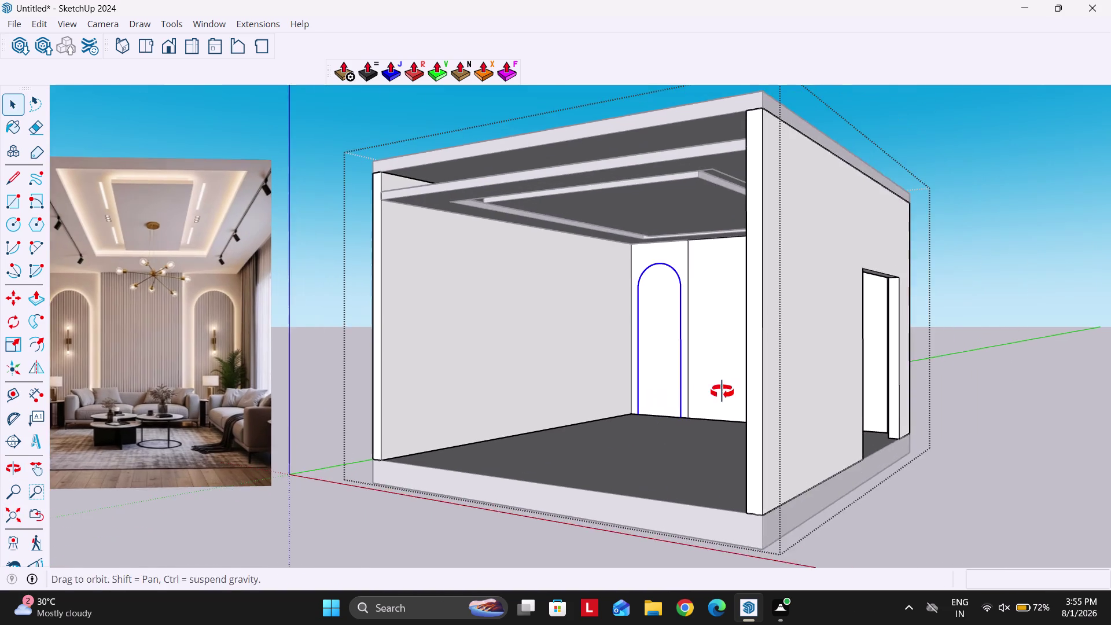
middle_drag(724, 392, 725, 392)
scroll(up, 3)
Copy the left arch face and clear the selection.
key(space)
double_click(632, 306)
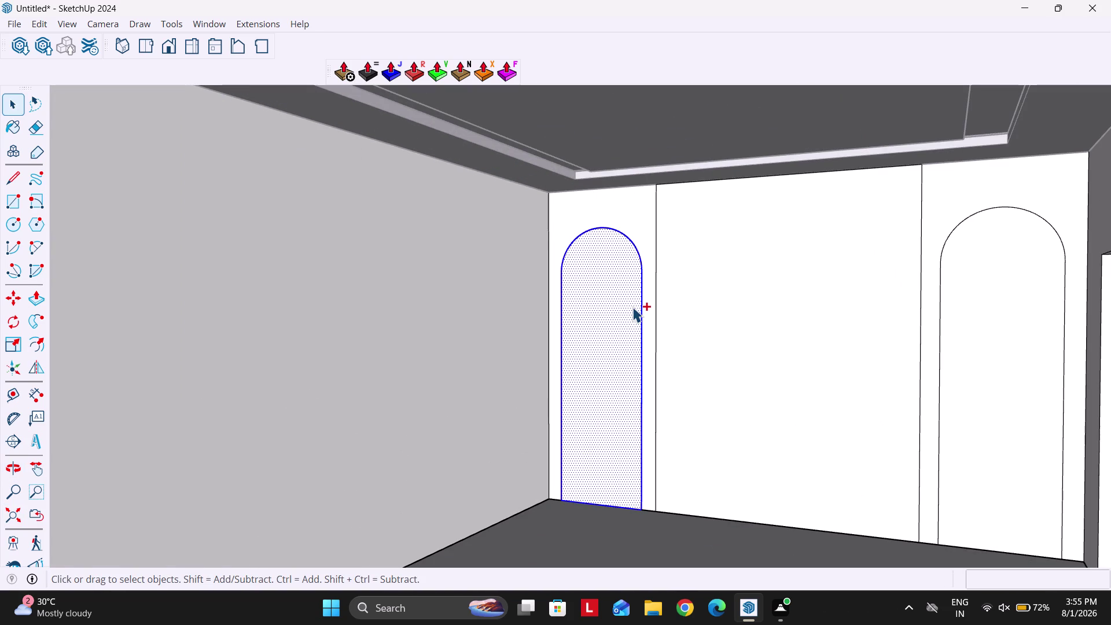
key(ctrl+c)
key(Escape)
key(Escape)
key(Escape)
key(Escape)
key(Escape)
click(43, 28)
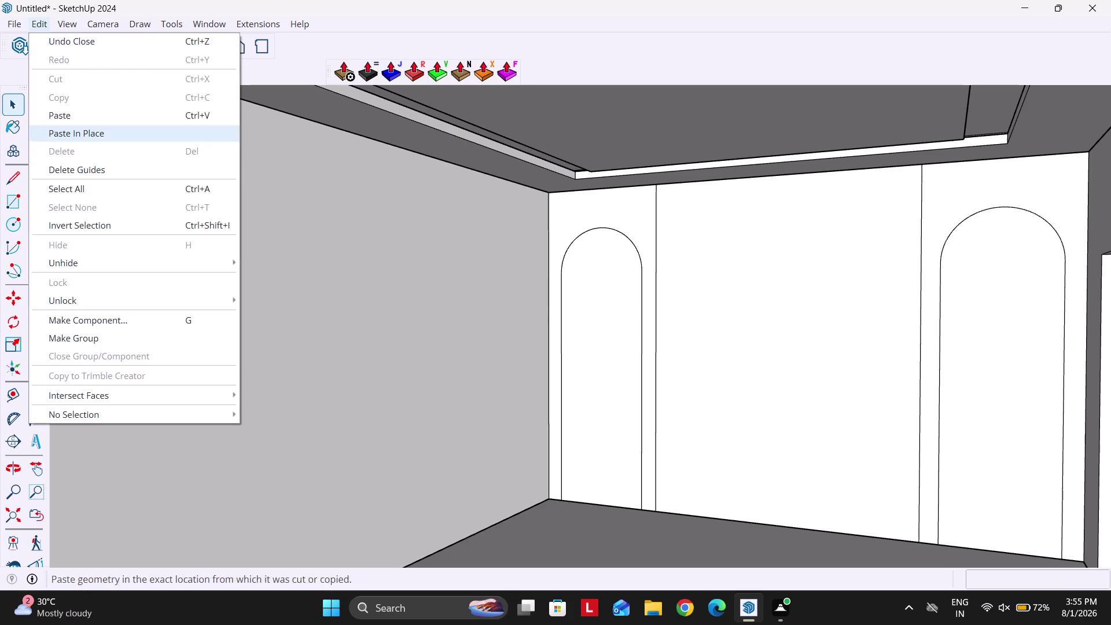
Paste the arch face in place on the back wall and select the pasted copy.
click(87, 128)
right_click(609, 288)
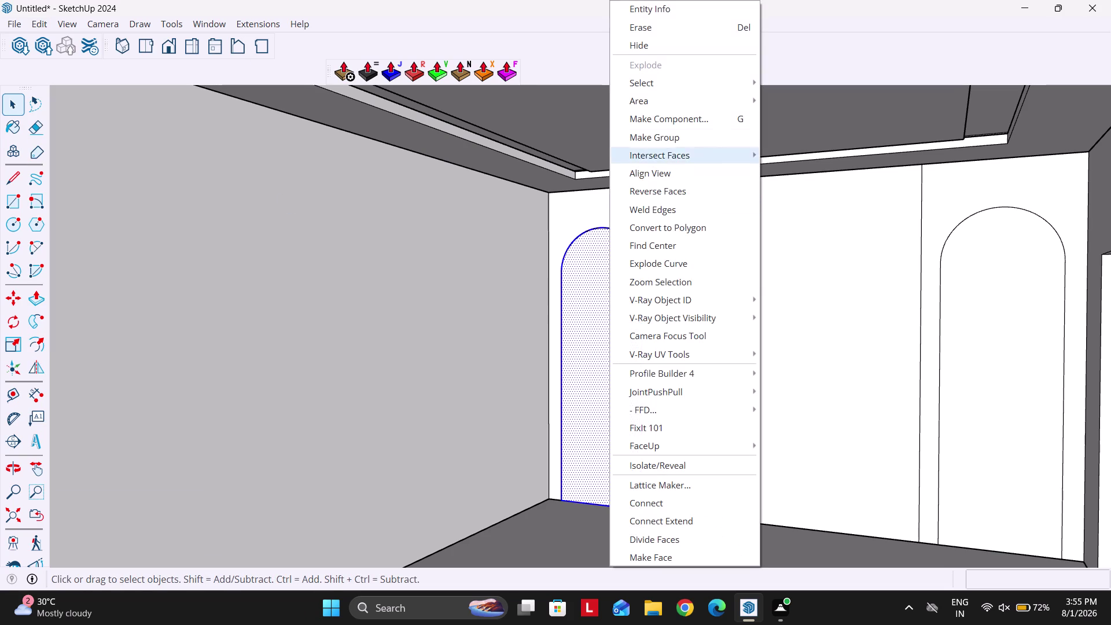
click(673, 136)
double_click(621, 323)
middle_drag(616, 331, 572, 357)
Extrude the pasted arch face by 1 with Push/Pull.
key(p)
scroll(up, 3)
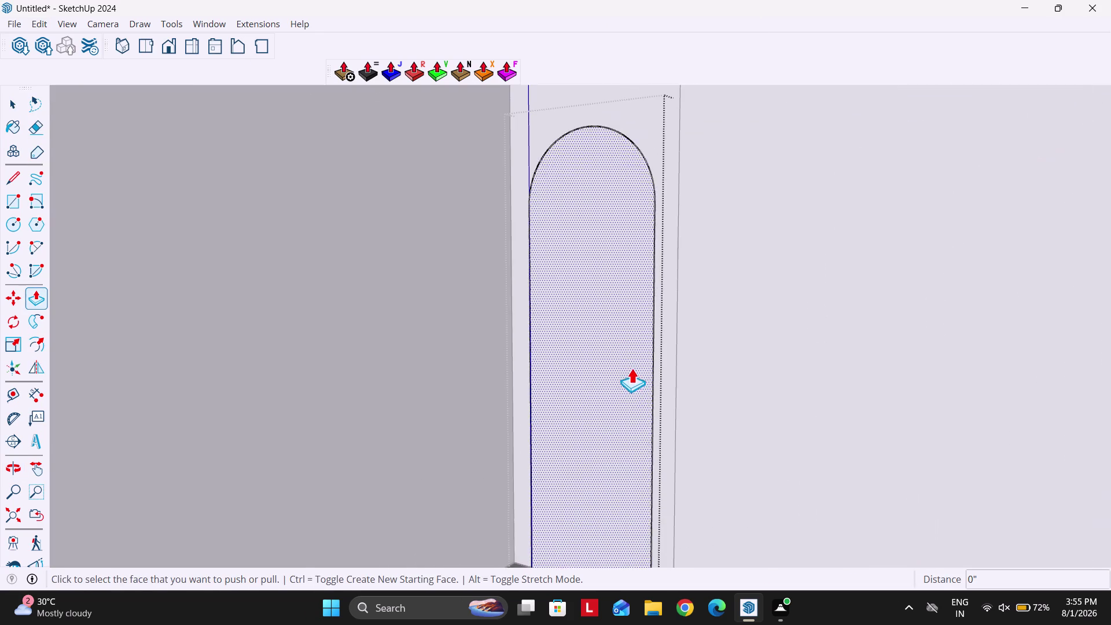
click(632, 368)
key(1)
key(Return)
key(space)
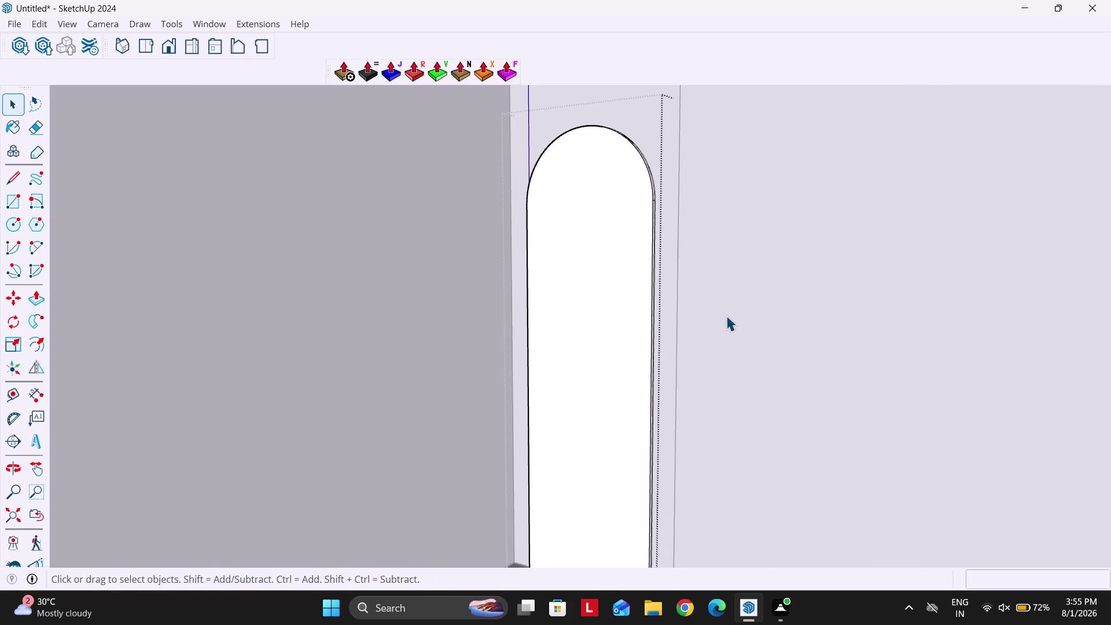
key(Escape)
click(641, 323)
scroll(down, 3)
scroll(up, 3)
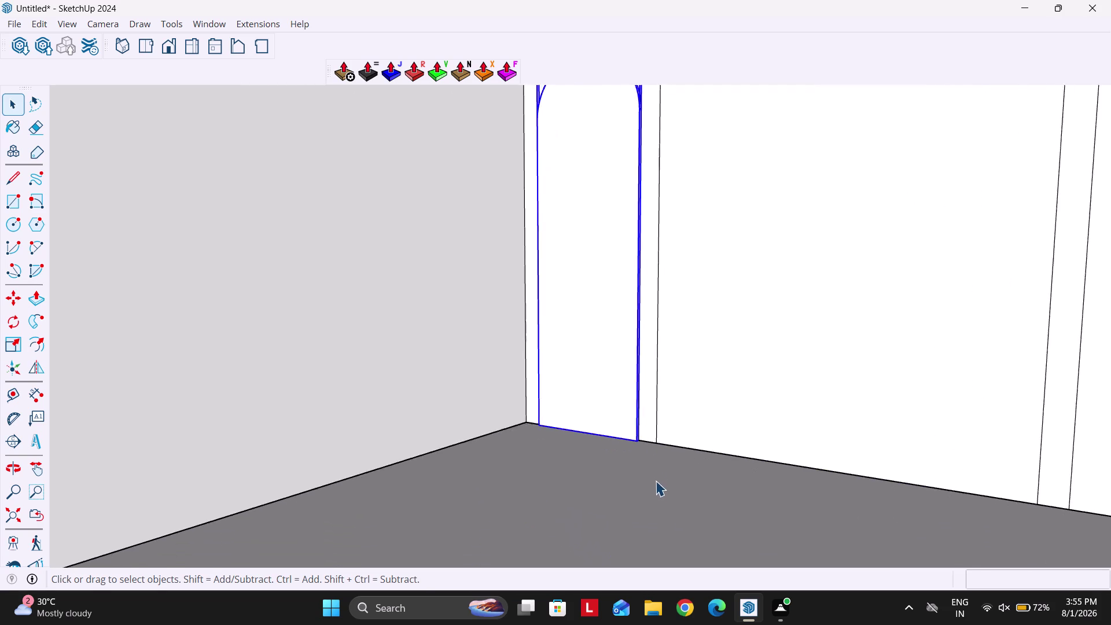
scroll(up, 3)
Select the thin vertical strip at the arch base and switch from Move to Scale.
key(m)
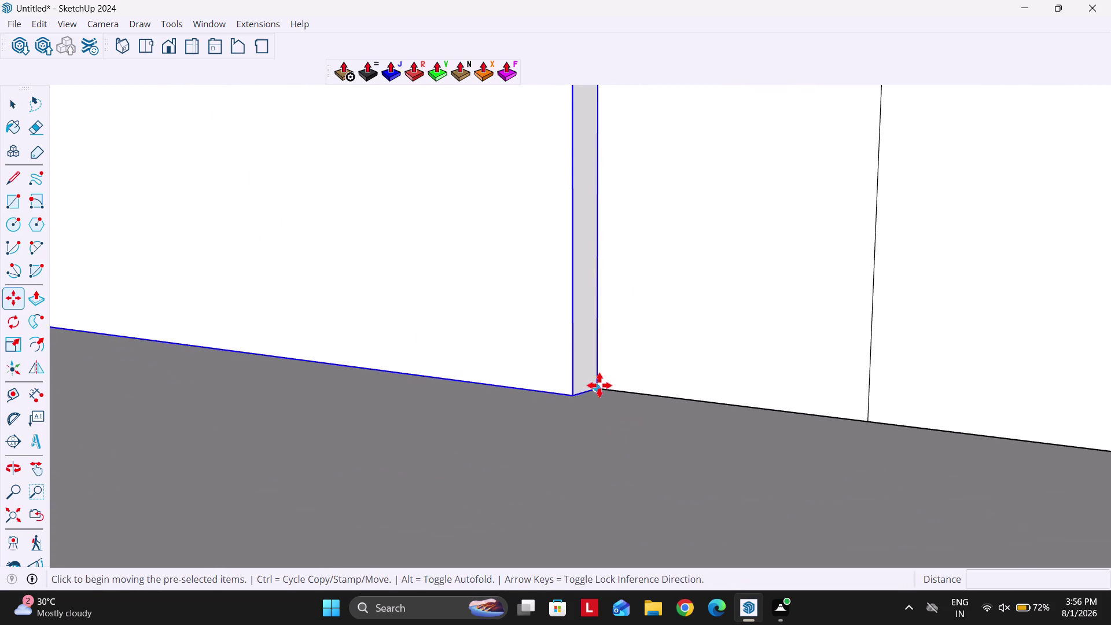
click(599, 385)
click(568, 395)
key(space)
click(583, 372)
scroll(down, 3)
key(s)
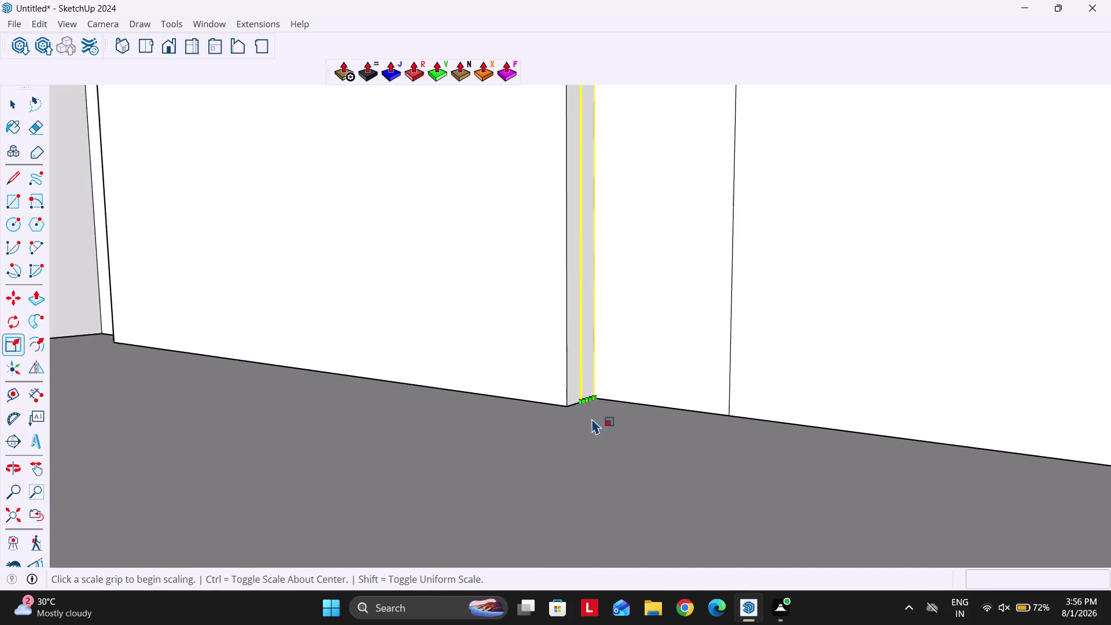
scroll(down, 3)
Orbit around the strip and zoom in on the arch's top corner.
middle_drag(574, 449, 649, 469)
scroll(down, 3)
middle_drag(661, 368, 639, 493)
scroll(down, 3)
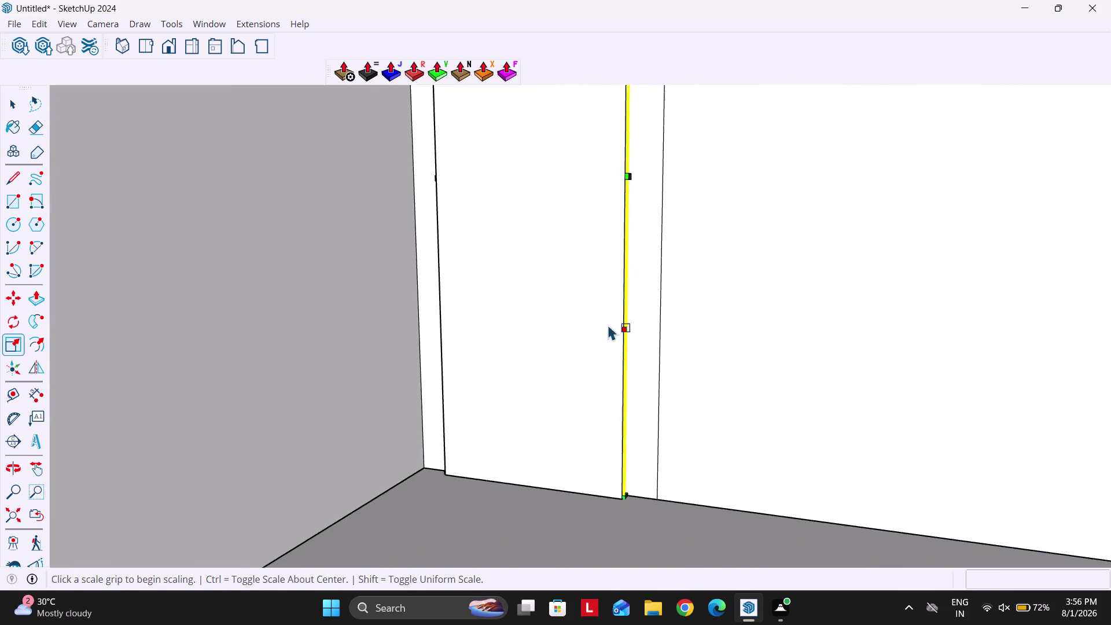
middle_drag(608, 323, 587, 456)
scroll(down, 3)
middle_drag(587, 352, 604, 329)
middle_drag(602, 259, 602, 264)
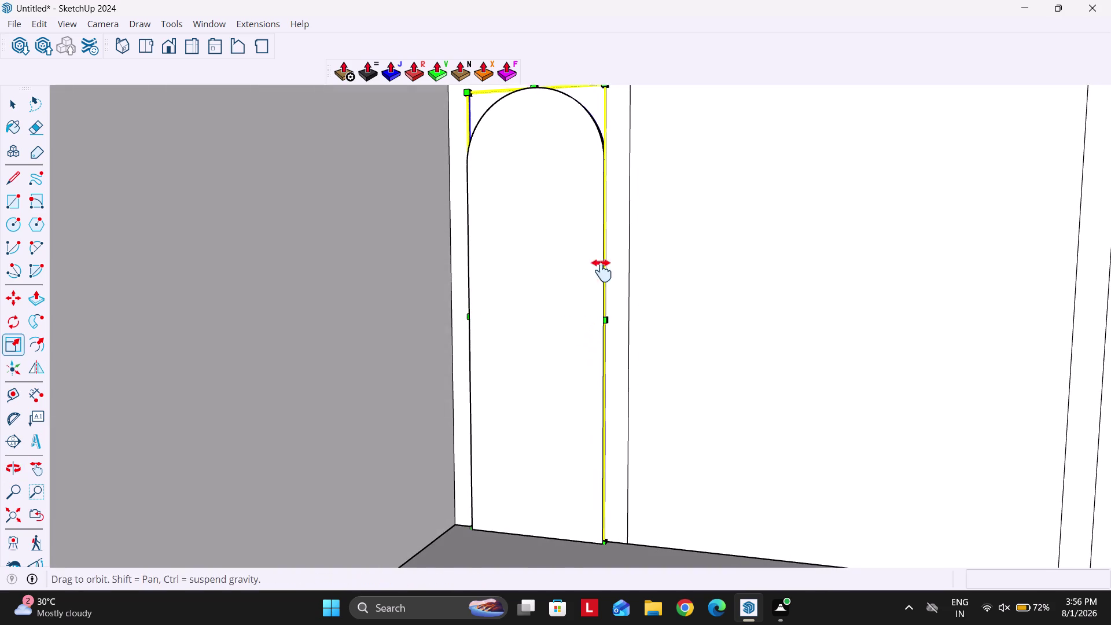
middle_drag(602, 264, 603, 315)
scroll(up, 3)
middle_drag(587, 161, 526, 155)
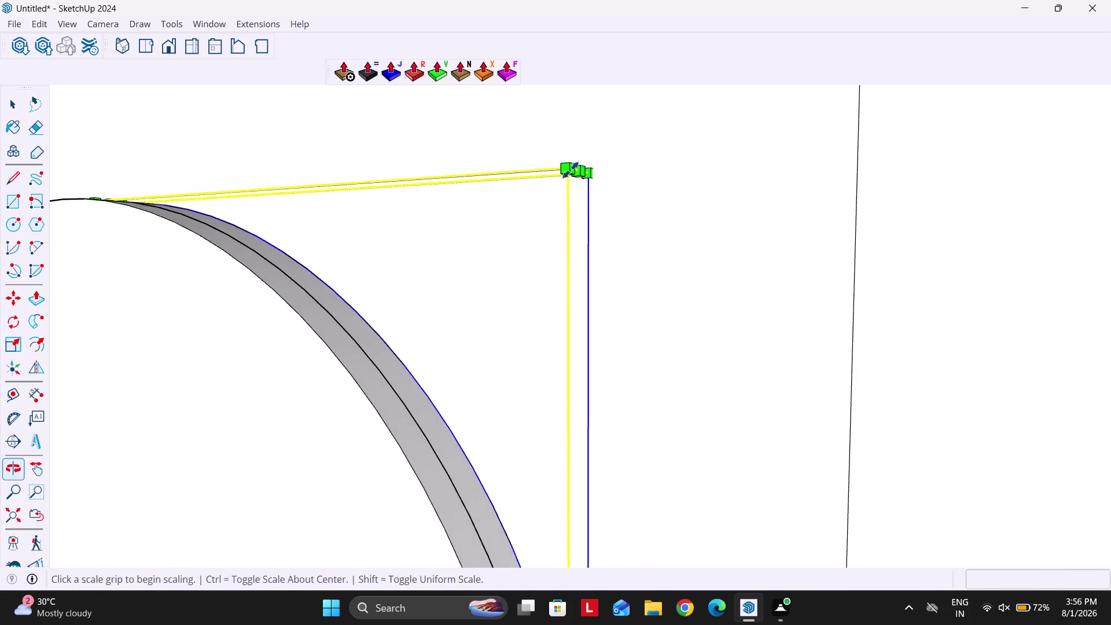
scroll(up, 3)
Scale the arch frame uniformly about its centre to 0.99.
click(593, 171)
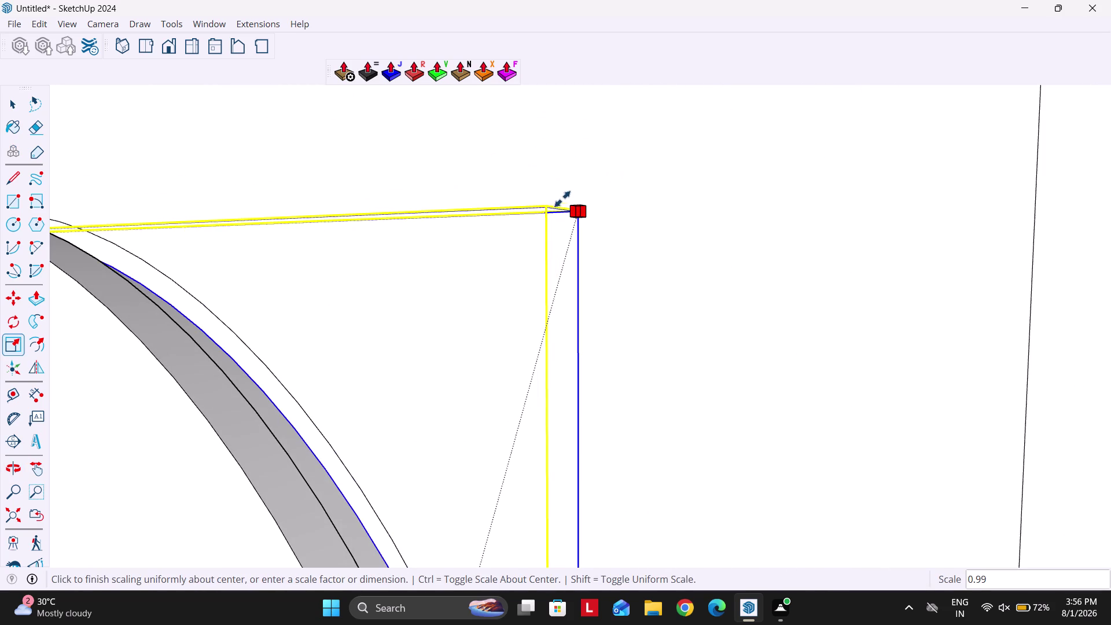
click(510, 223)
scroll(down, 3)
key(space)
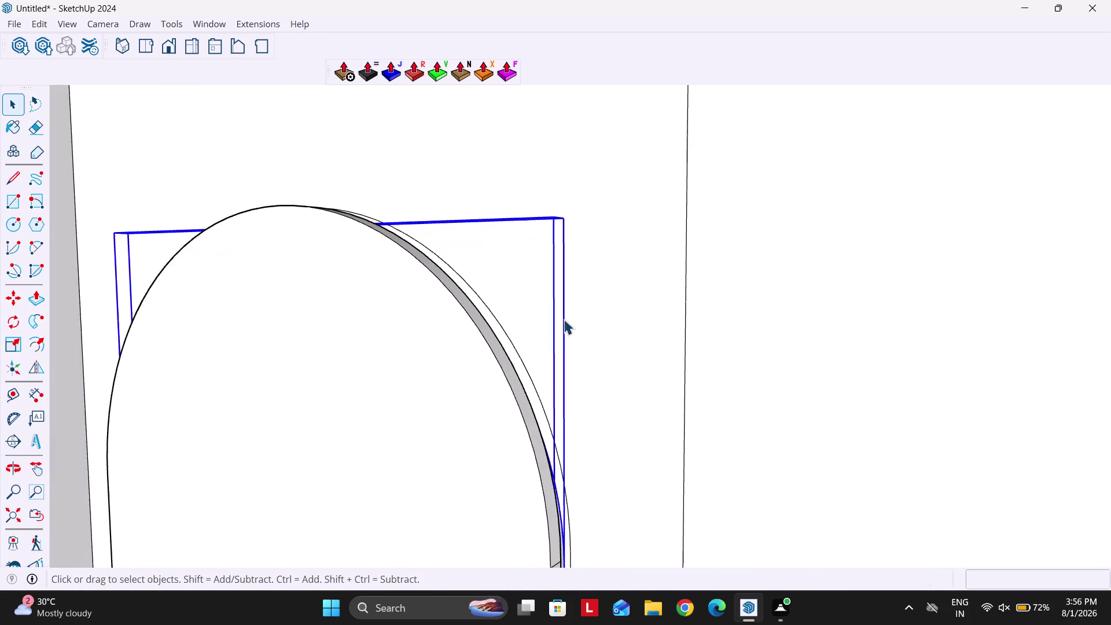
Orbit around the scaled arch to check its edge and thickness.
scroll(up, 3)
middle_drag(562, 409, 464, 231)
scroll(up, 3)
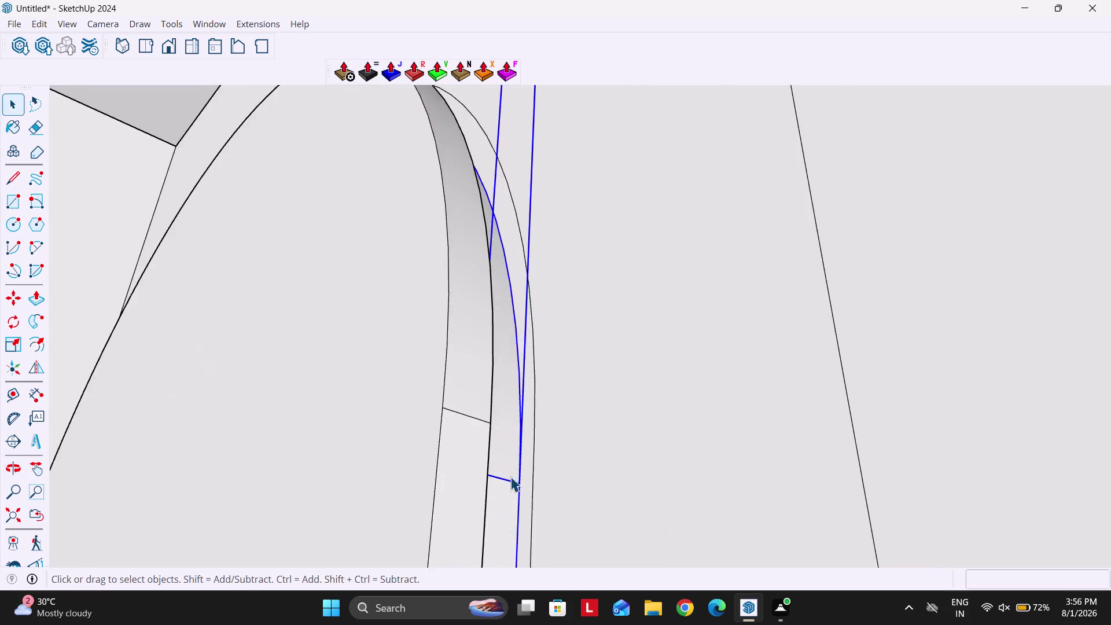
scroll(up, 3)
middle_drag(497, 457, 283, 390)
scroll(up, 3)
middle_drag(553, 393, 553, 393)
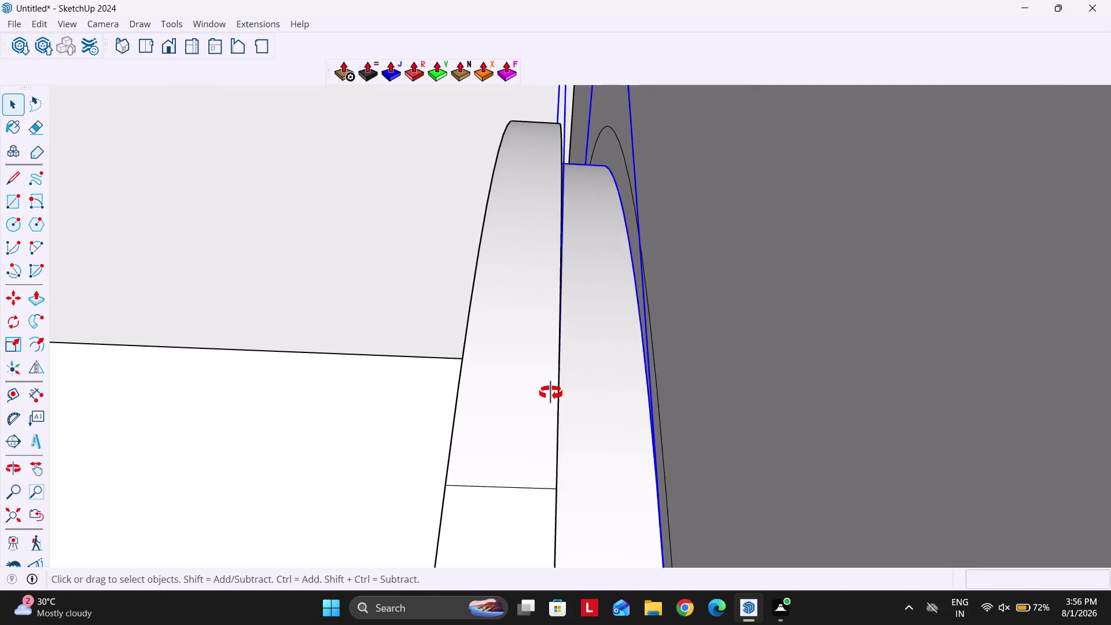
middle_drag(552, 393, 463, 382)
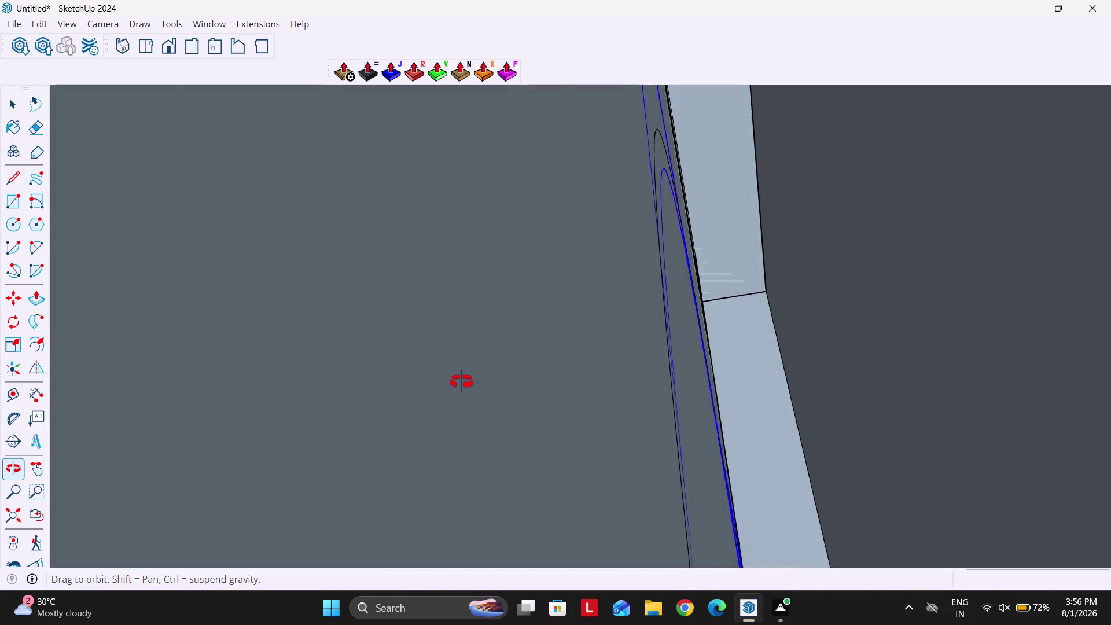
middle_drag(463, 382, 492, 385)
scroll(up, 3)
middle_drag(583, 397, 643, 397)
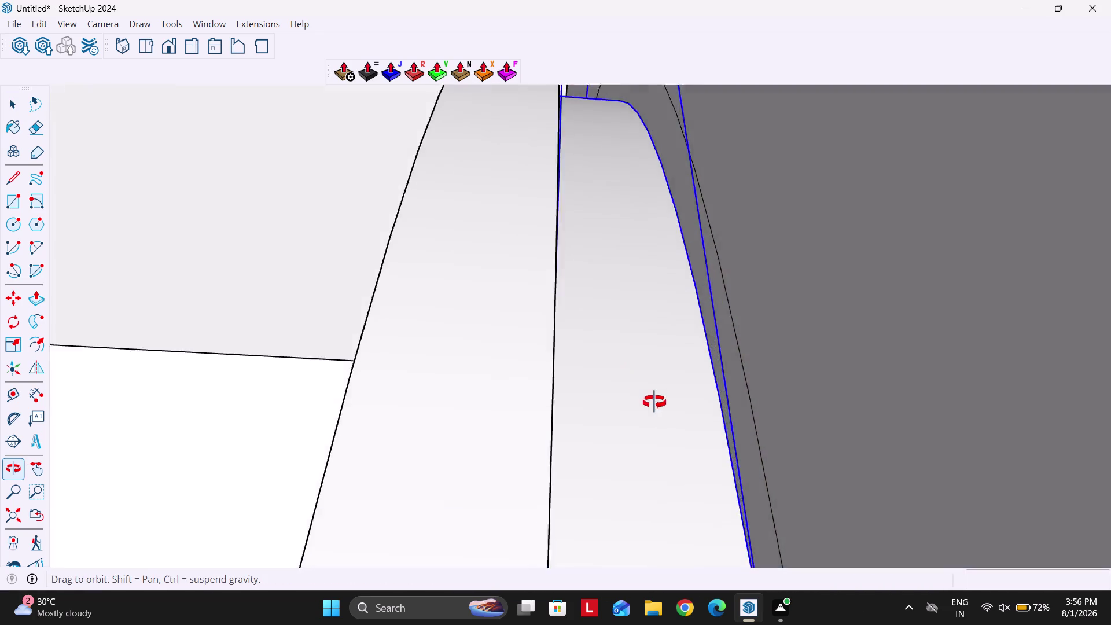
middle_drag(643, 398, 668, 423)
Orbit out to face the niche and enter the arched niche group.
key(space)
scroll(down, 3)
middle_drag(441, 219, 622, 344)
scroll(down, 3)
middle_drag(494, 378, 500, 372)
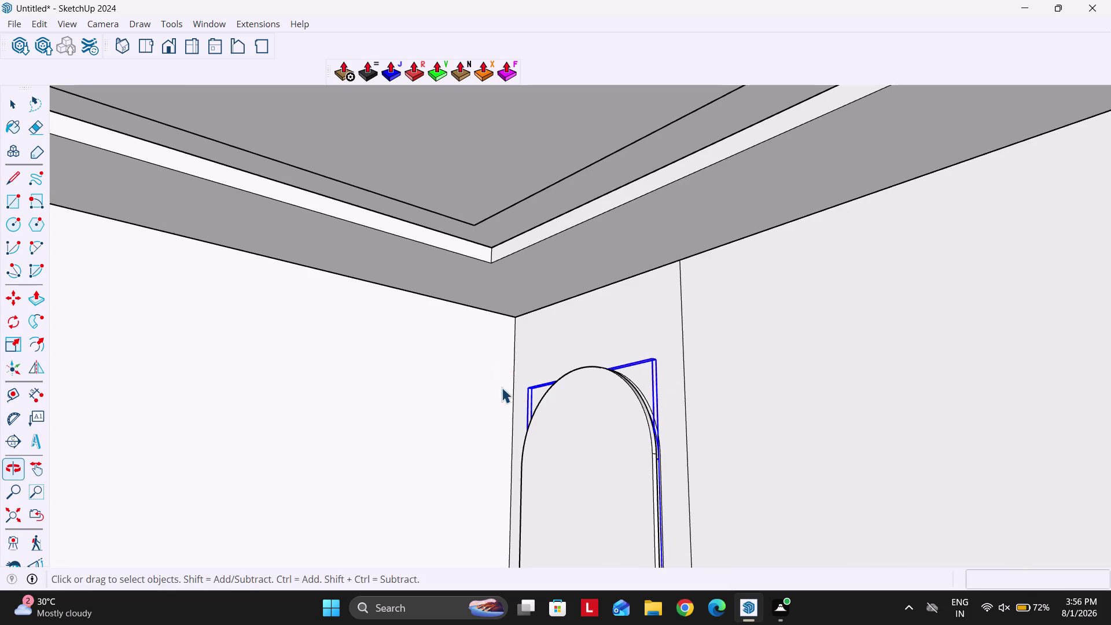
middle_drag(504, 382, 514, 303)
middle_drag(518, 336, 646, 383)
scroll(down, 3)
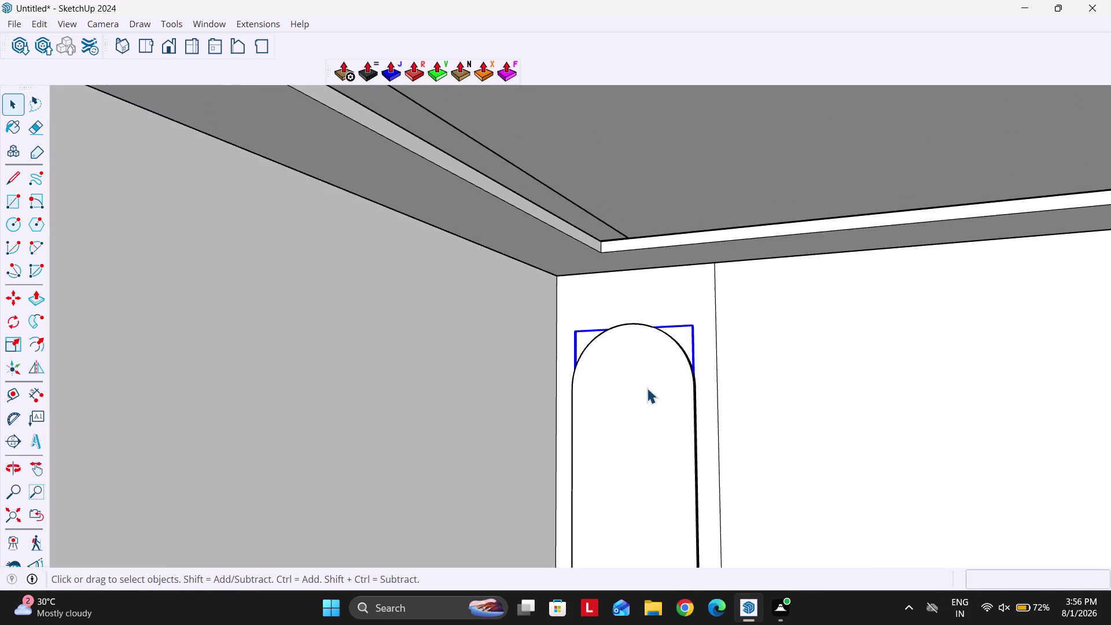
key(Escape)
scroll(down, 3)
key(Escape)
key(Escape)
scroll(up, 3)
middle_drag(578, 353, 671, 358)
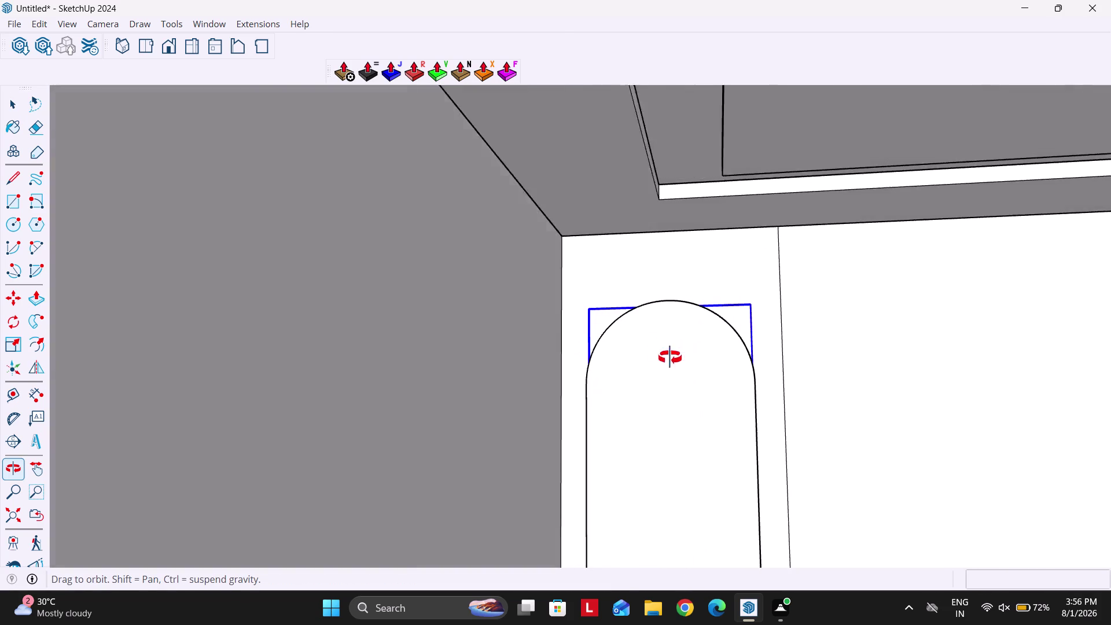
middle_drag(671, 358, 636, 356)
scroll(down, 3)
double_click(643, 357)
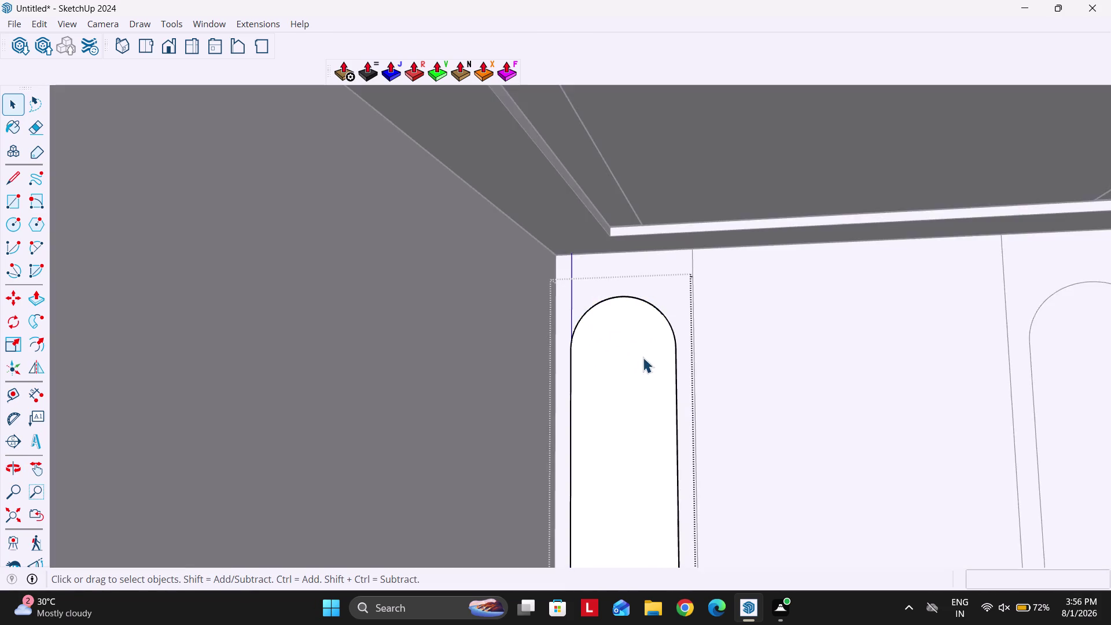
Offset the niche face inward by 1 inch.
scroll(up, 3)
key(o)
click(632, 372)
text(1)
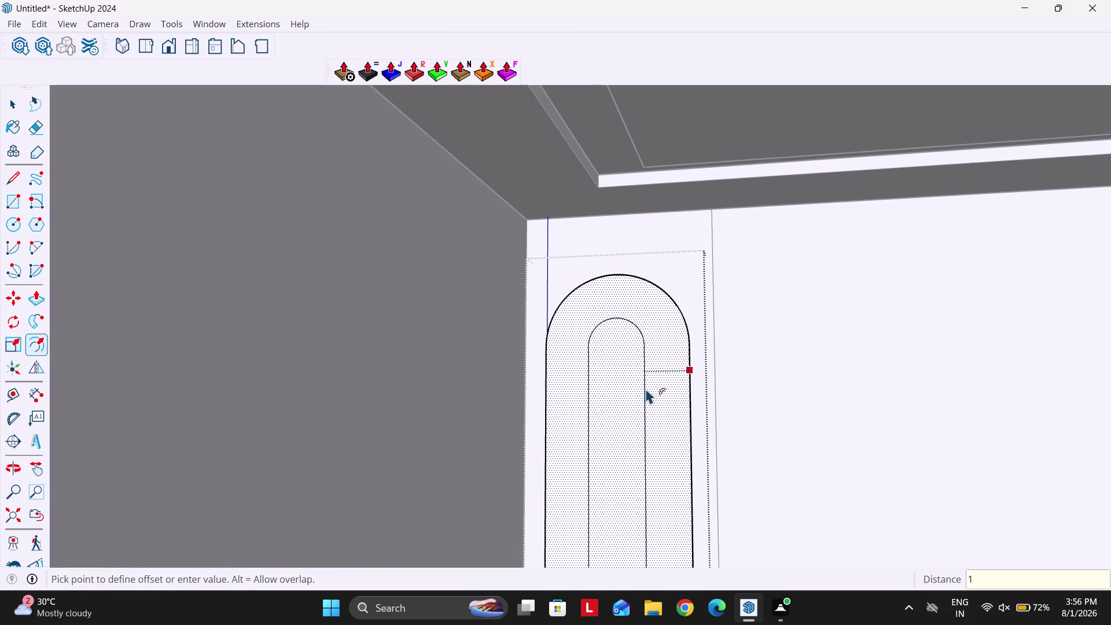
text(")
key(Return)
Push the inner panel back 0.5 inch.
key(space)
middle_drag(666, 382, 600, 439)
key(p)
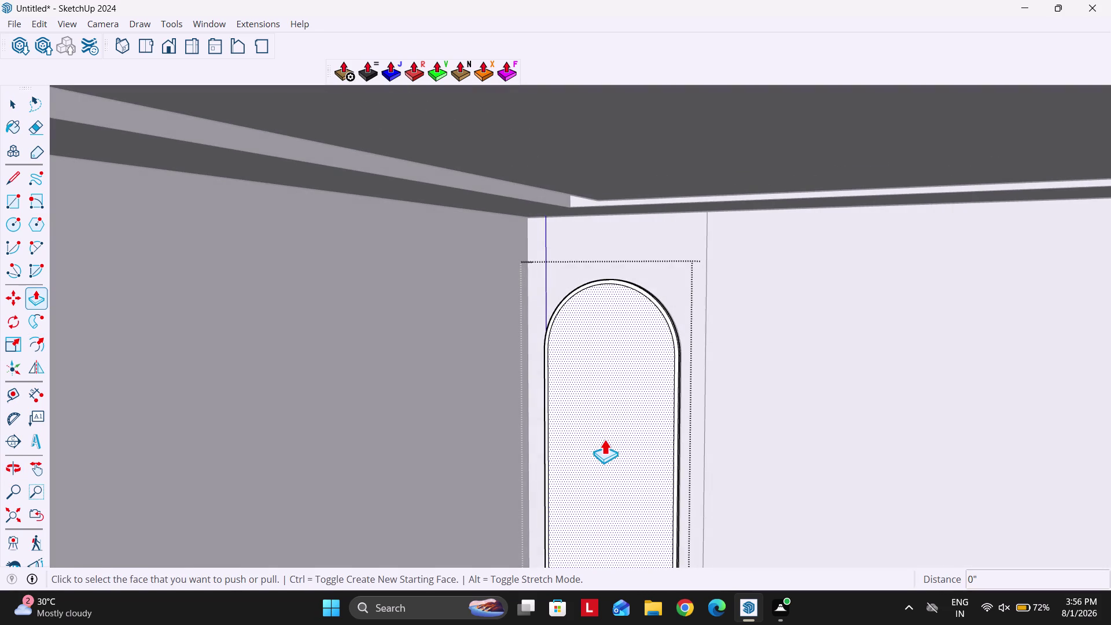
middle_drag(607, 442, 652, 259)
scroll(down, 3)
middle_drag(649, 416, 646, 372)
scroll(up, 3)
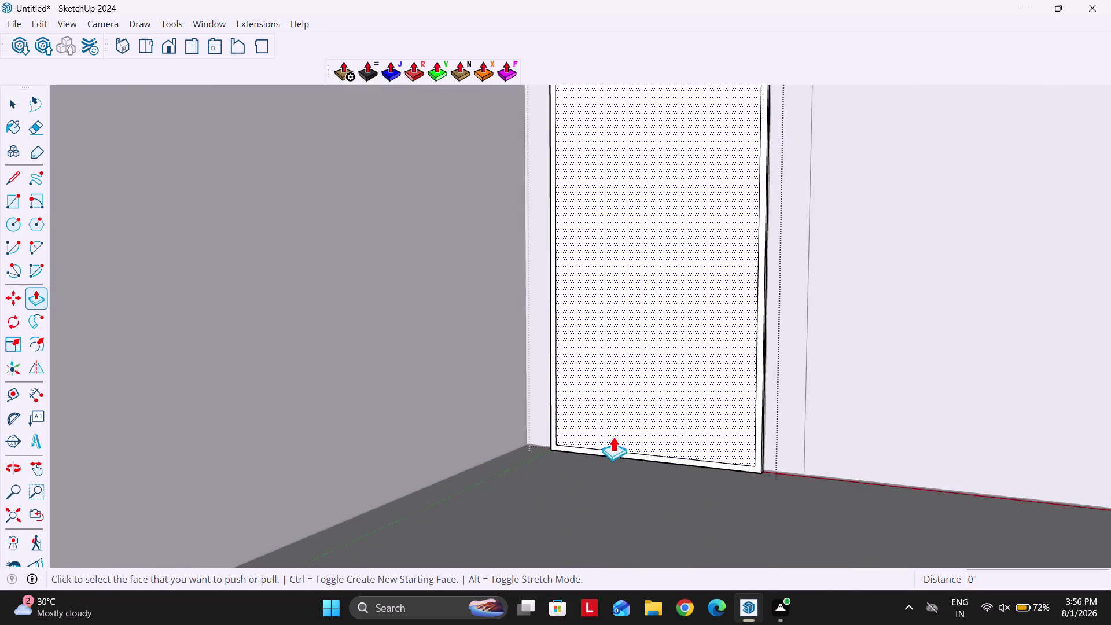
scroll(up, 3)
click(546, 434)
text(0.5)
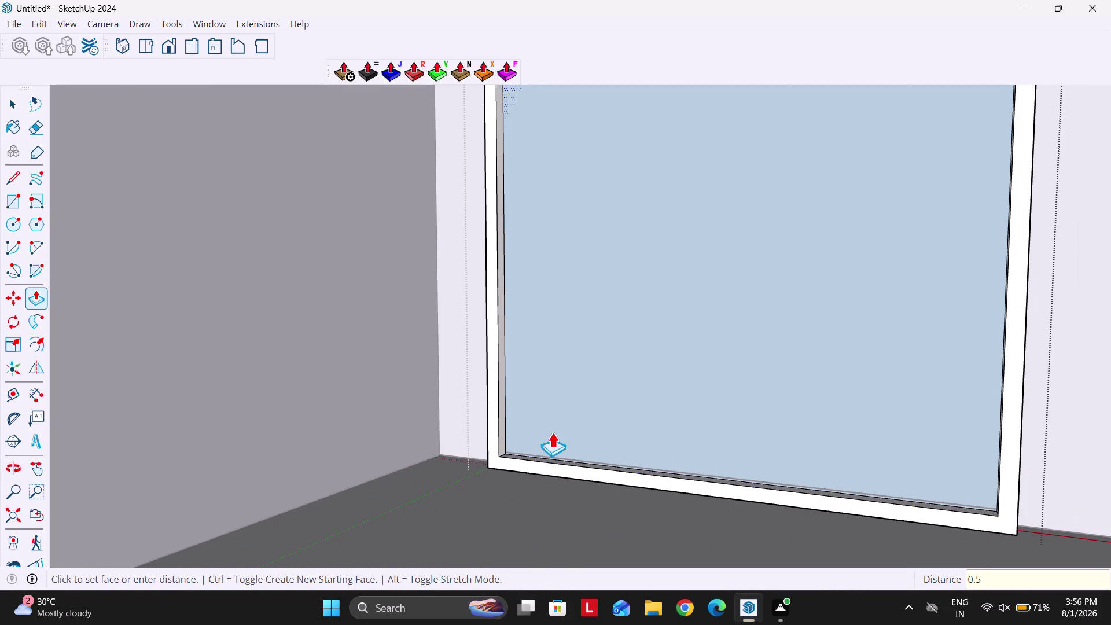
text(")
key(Return)
Select the recessed inner panel and show the 1001bit louvre toolbar.
scroll(up, 3)
middle_drag(568, 446, 537, 494)
scroll(up, 3)
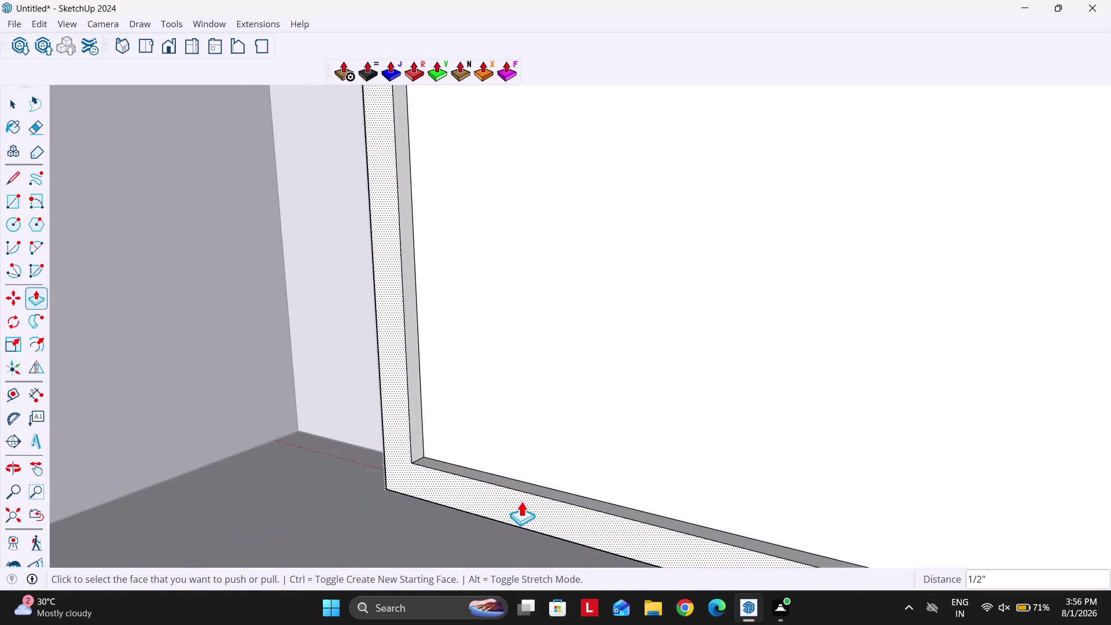
click(525, 487)
click(516, 523)
key(space)
scroll(down, 3)
click(537, 445)
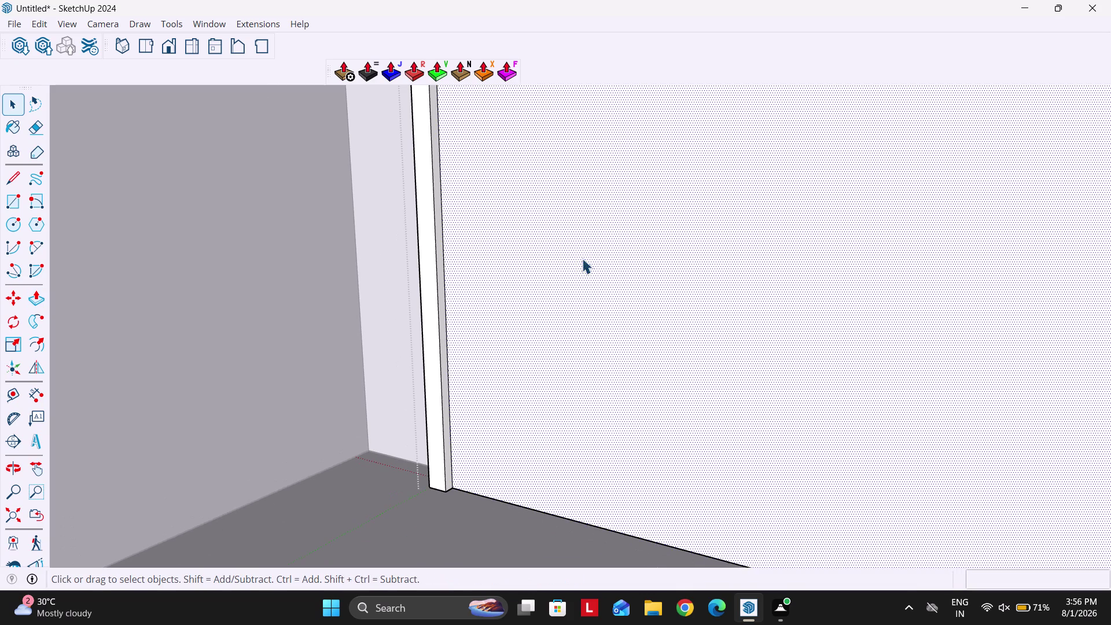
right_click(577, 57)
click(603, 13)
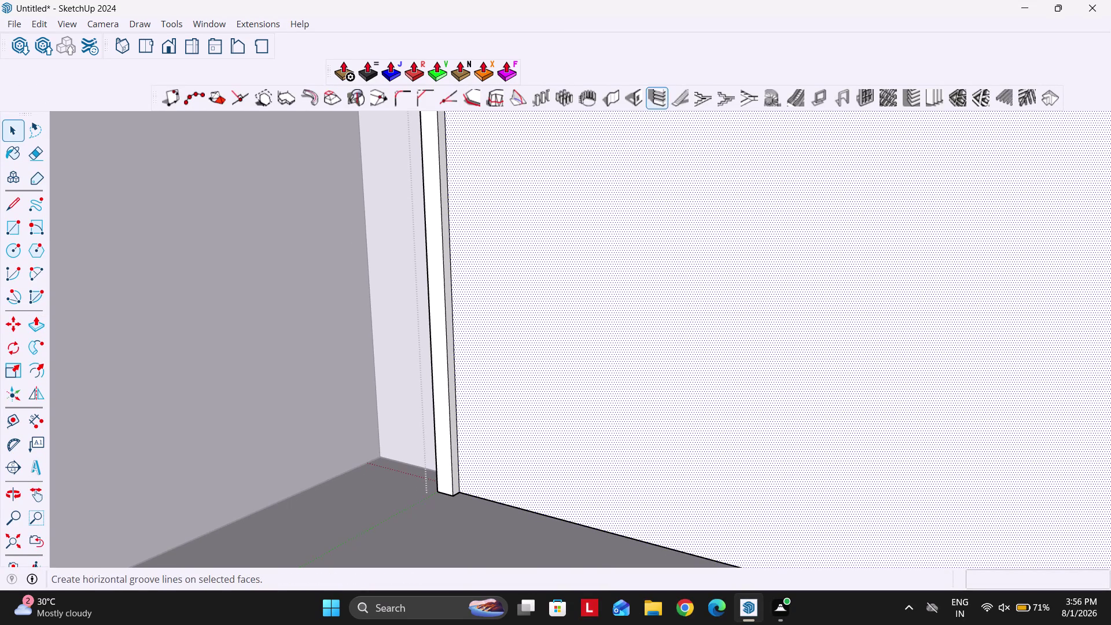
click(931, 98)
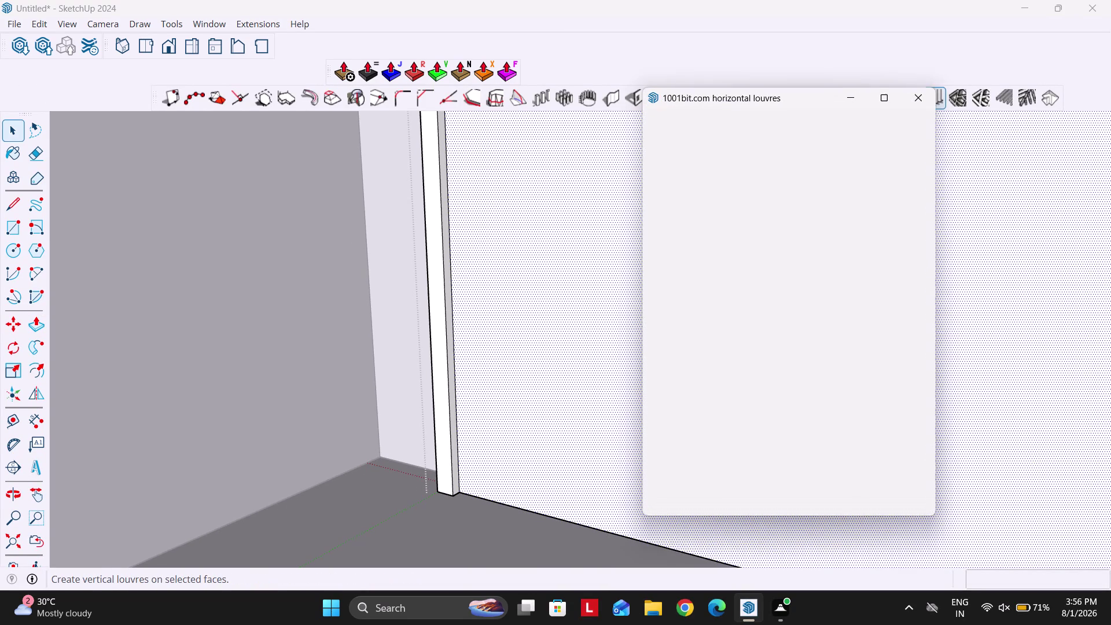
drag(852, 435, 835, 405)
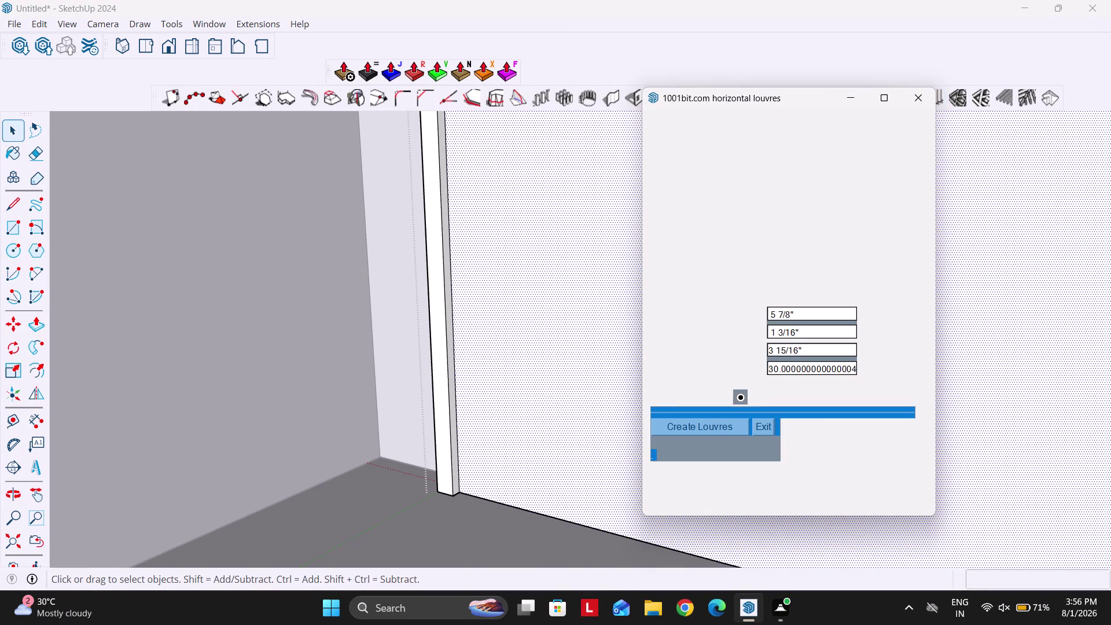
drag(835, 404, 729, 192)
click(815, 314)
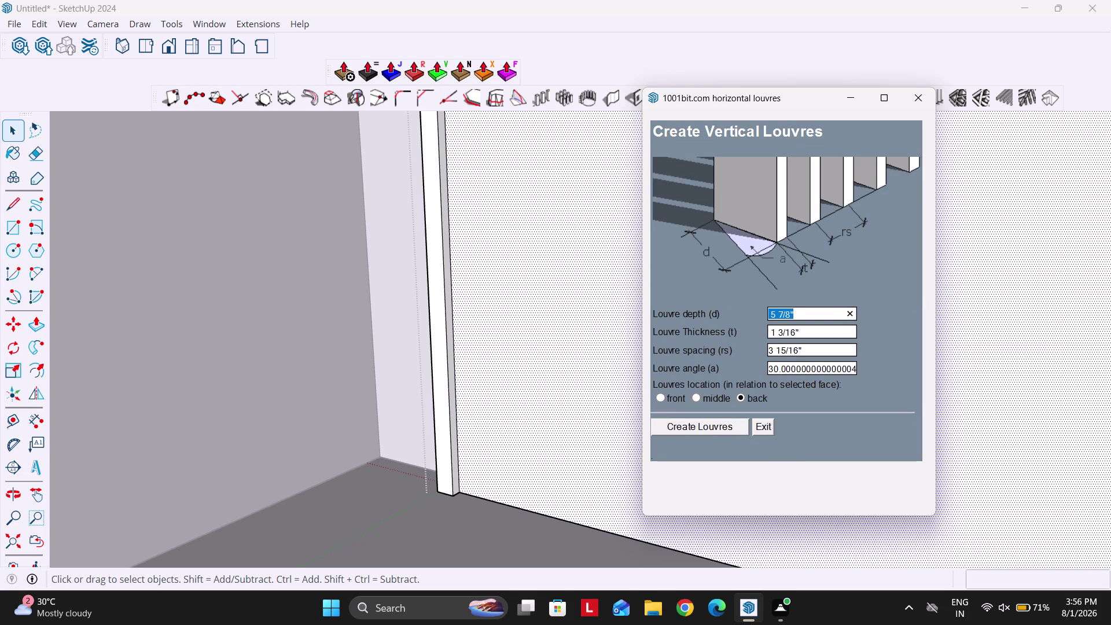
text(0.25")
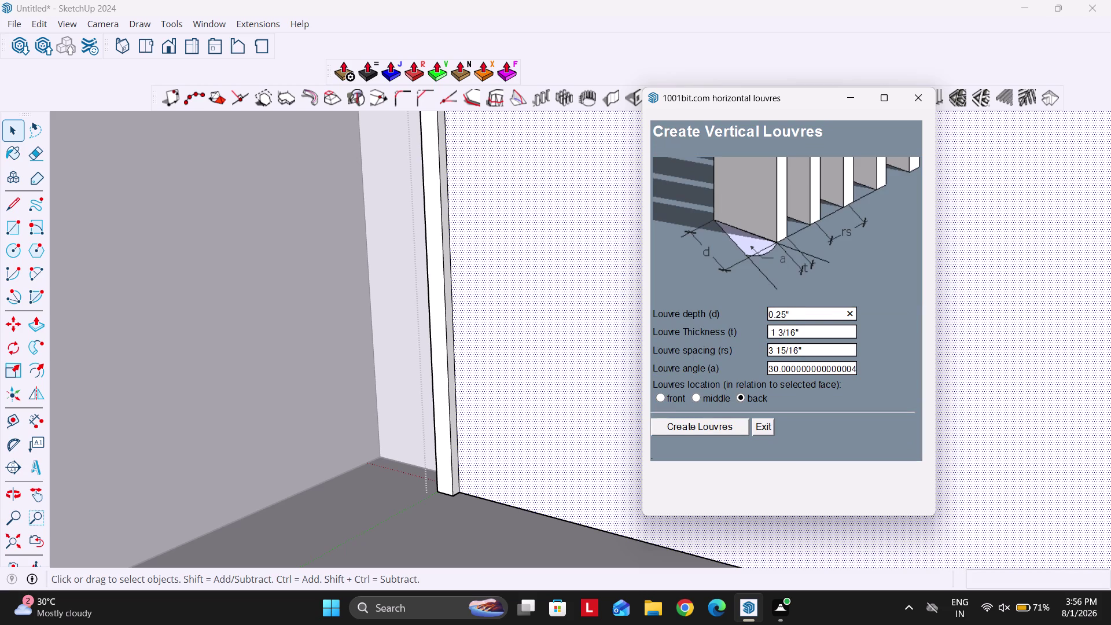
click(823, 323)
click(826, 330)
text(0.)
text(25")
click(823, 346)
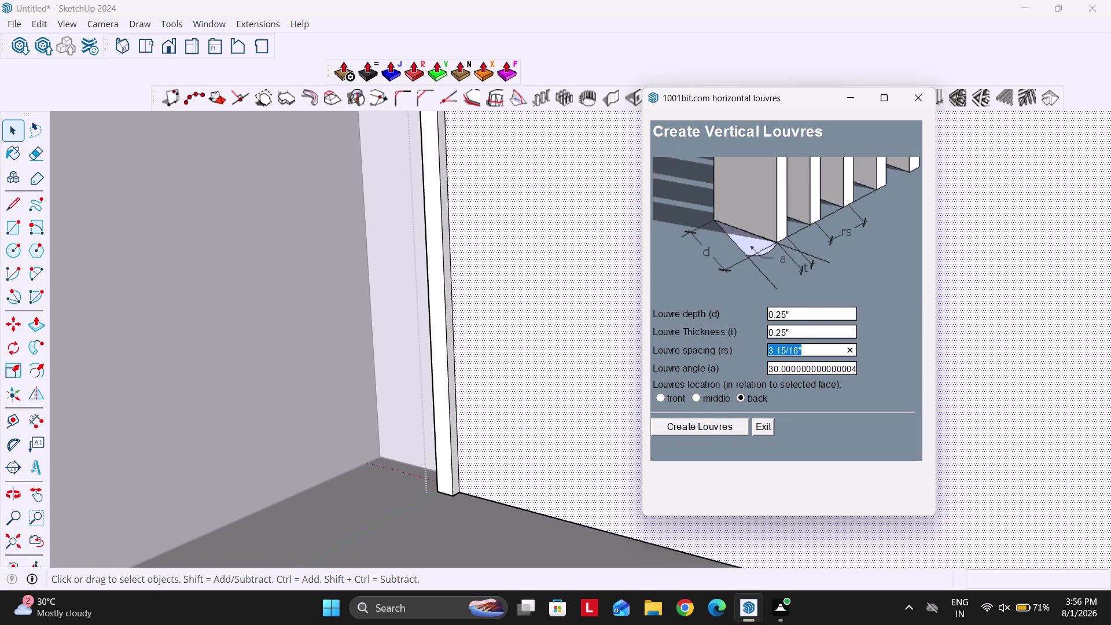
text(0.5)
key(BackSpace)
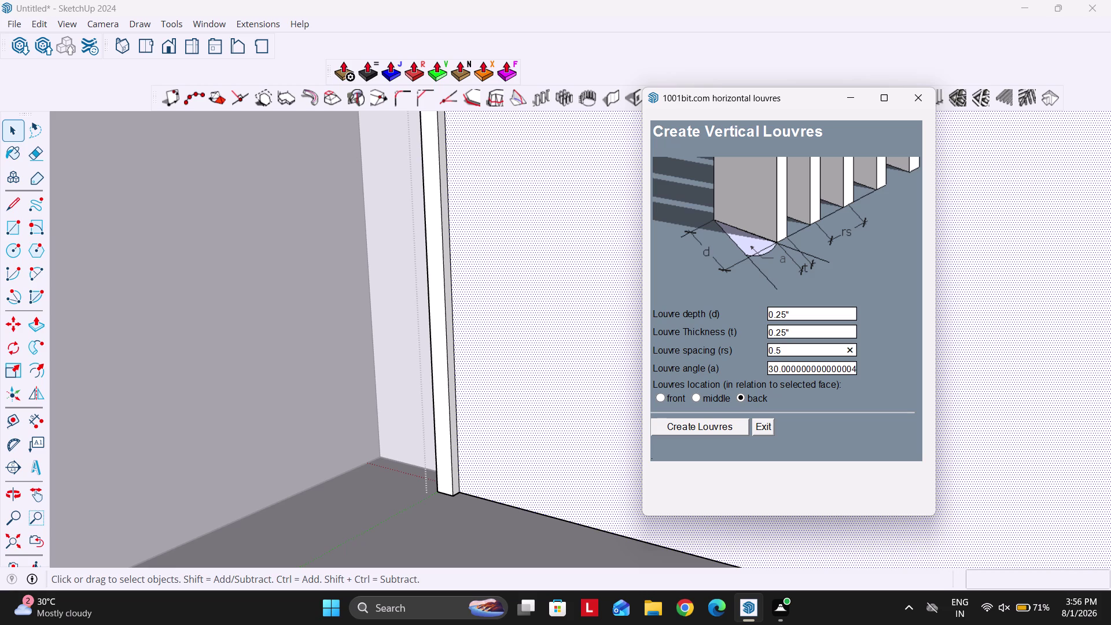
key(7)
click(824, 366)
key(0)
click(663, 397)
click(685, 431)
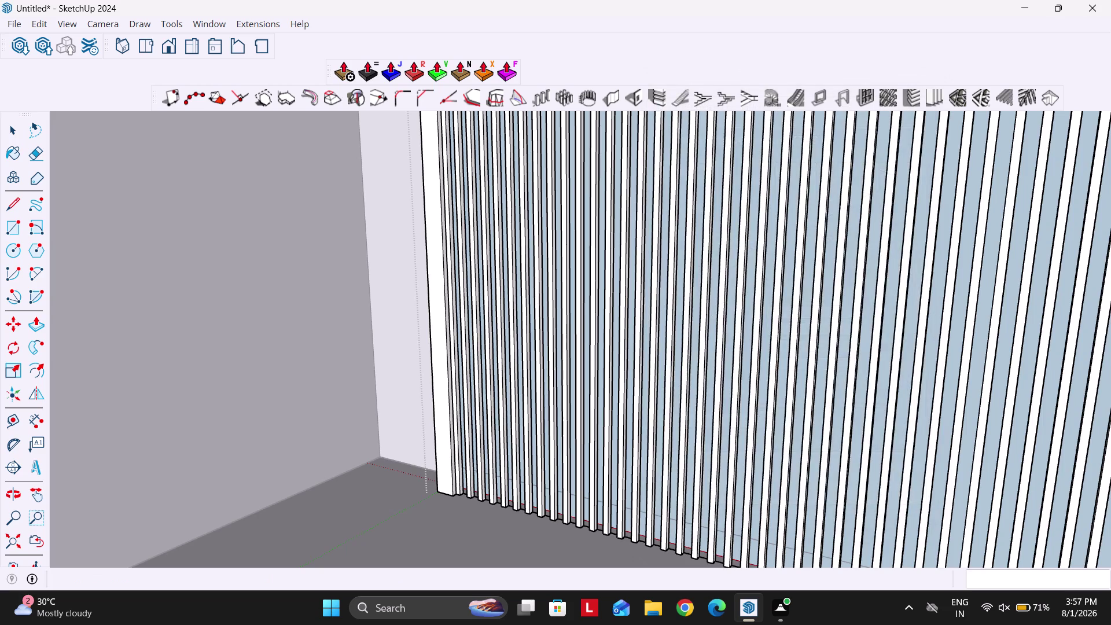
scroll(down, 3)
middle_drag(518, 414, 571, 398)
scroll(up, 3)
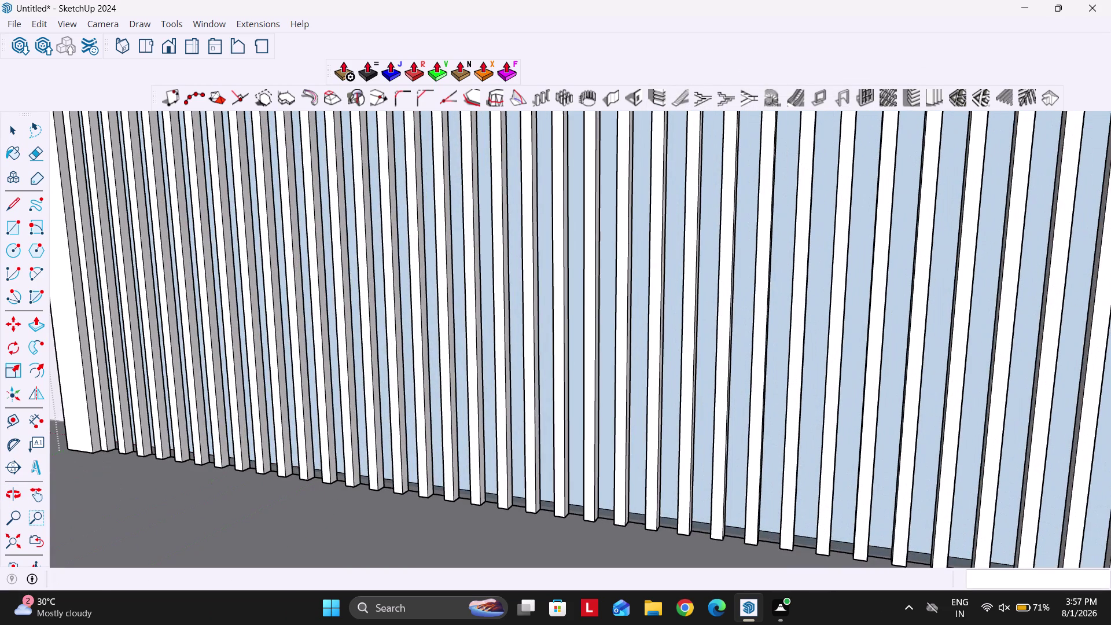
key(ctrl+z)
Generate vertical louvres at 0.5" spacing in the left arched niche.
click(636, 453)
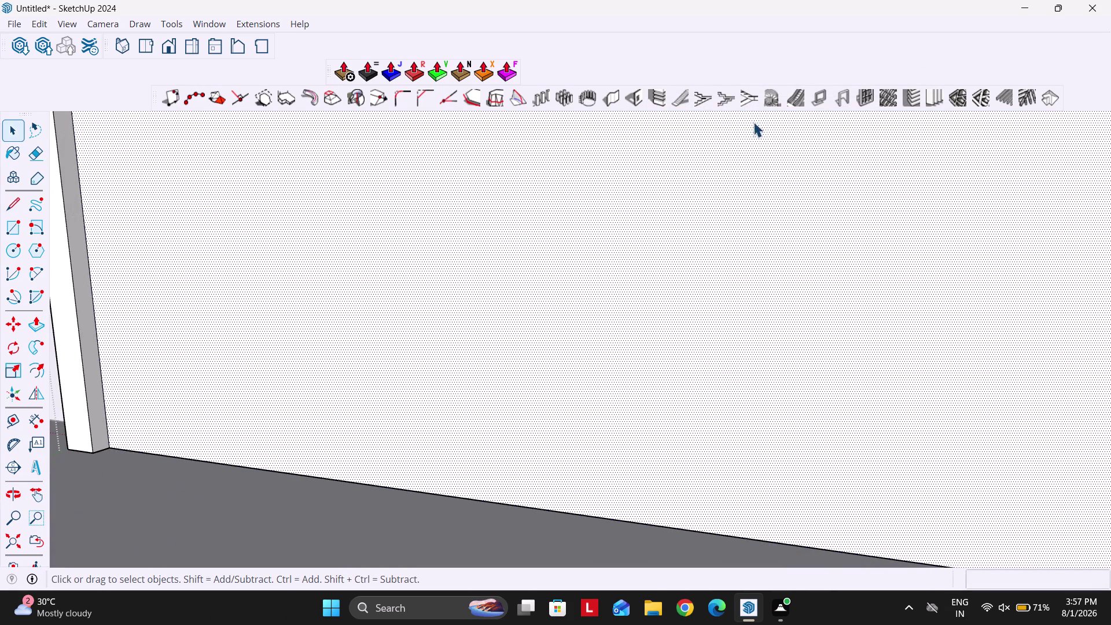
click(932, 94)
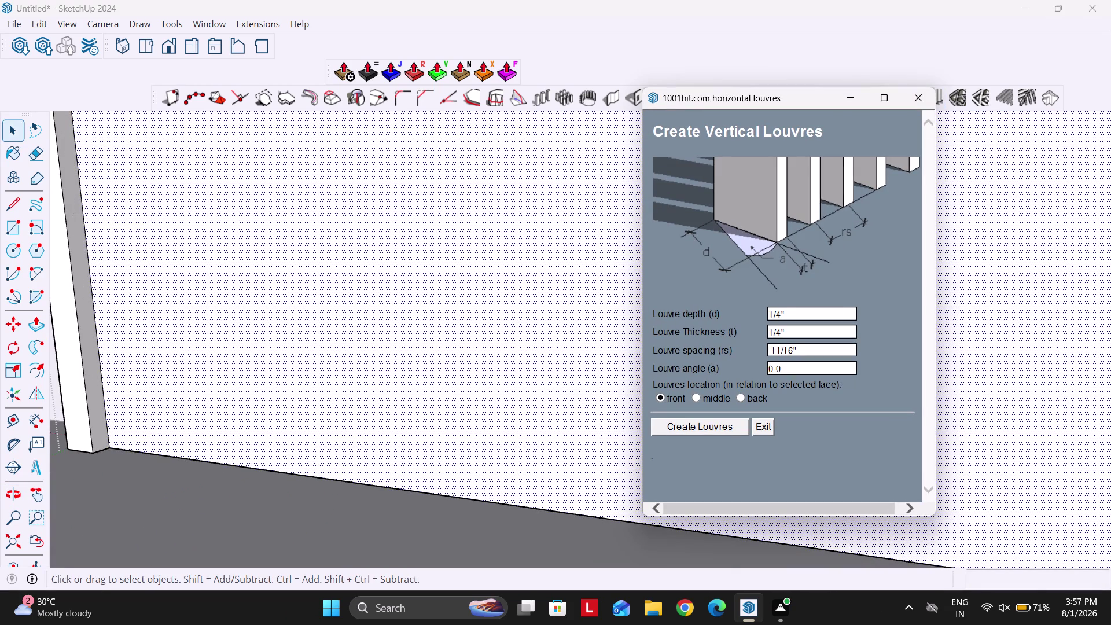
click(824, 310)
click(824, 356)
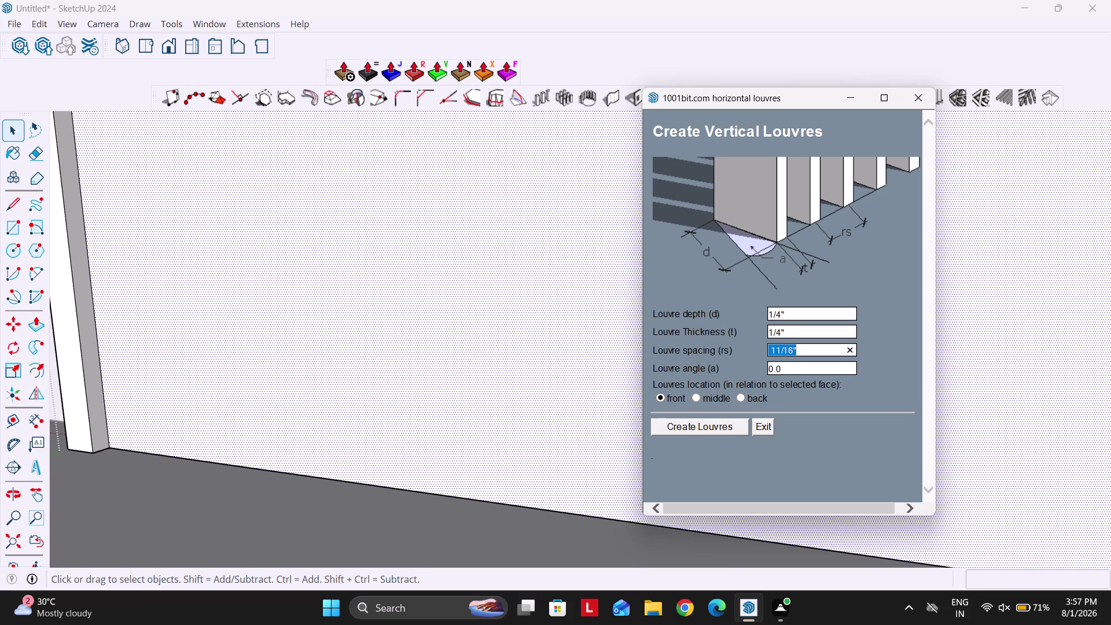
text(0.5")
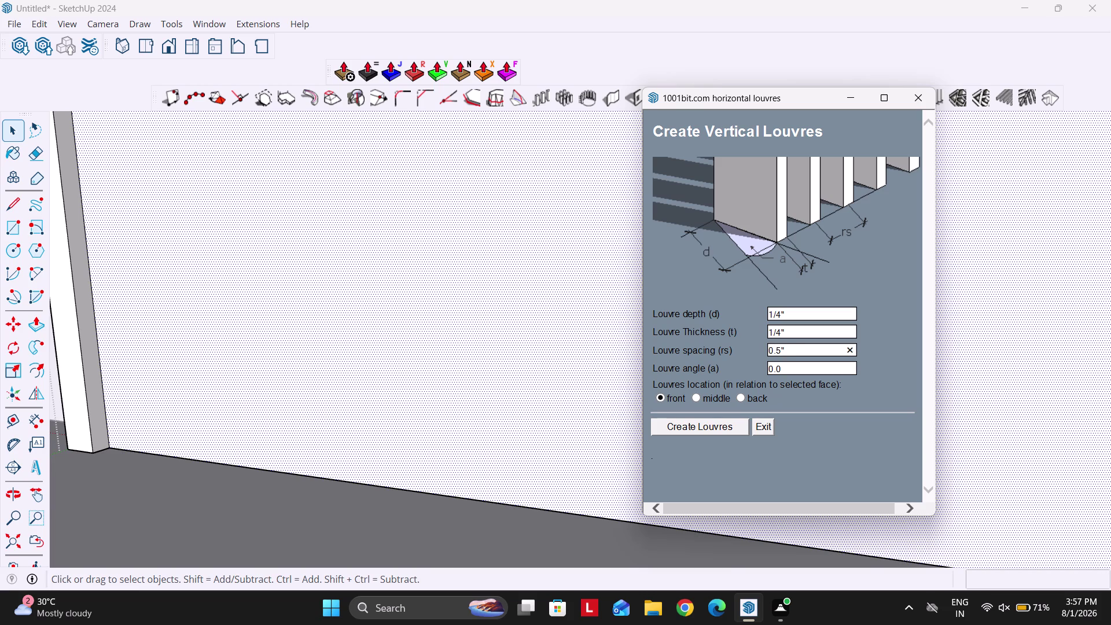
click(704, 423)
scroll(up, 3)
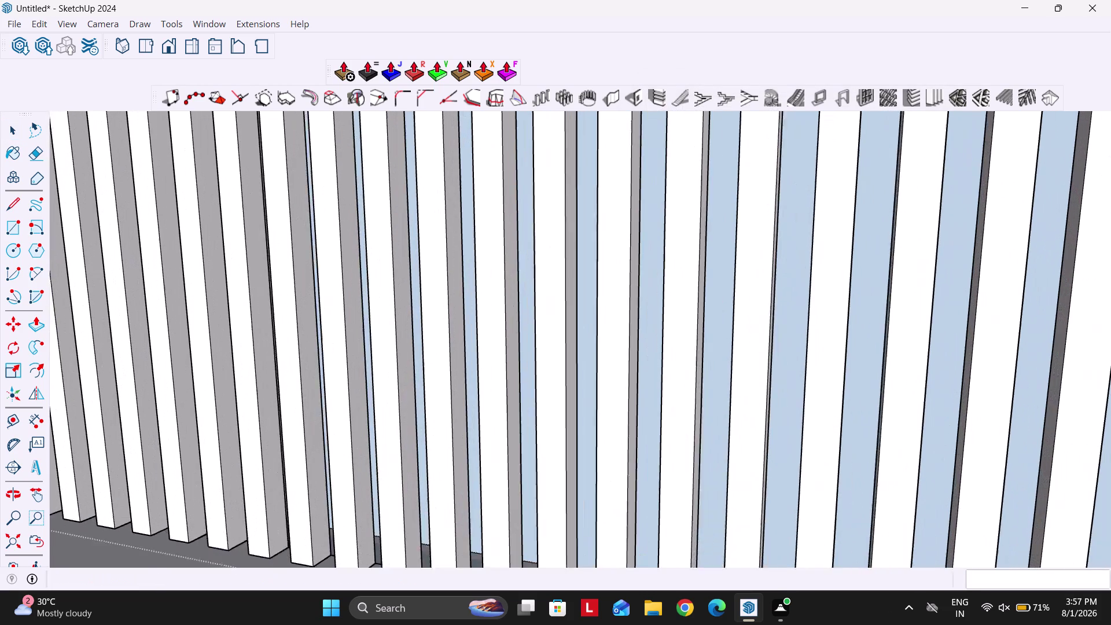
scroll(up, 3)
Reverse the new louvre faces outward and orbit around to inspect them.
click(575, 468)
click(586, 471)
right_click(586, 470)
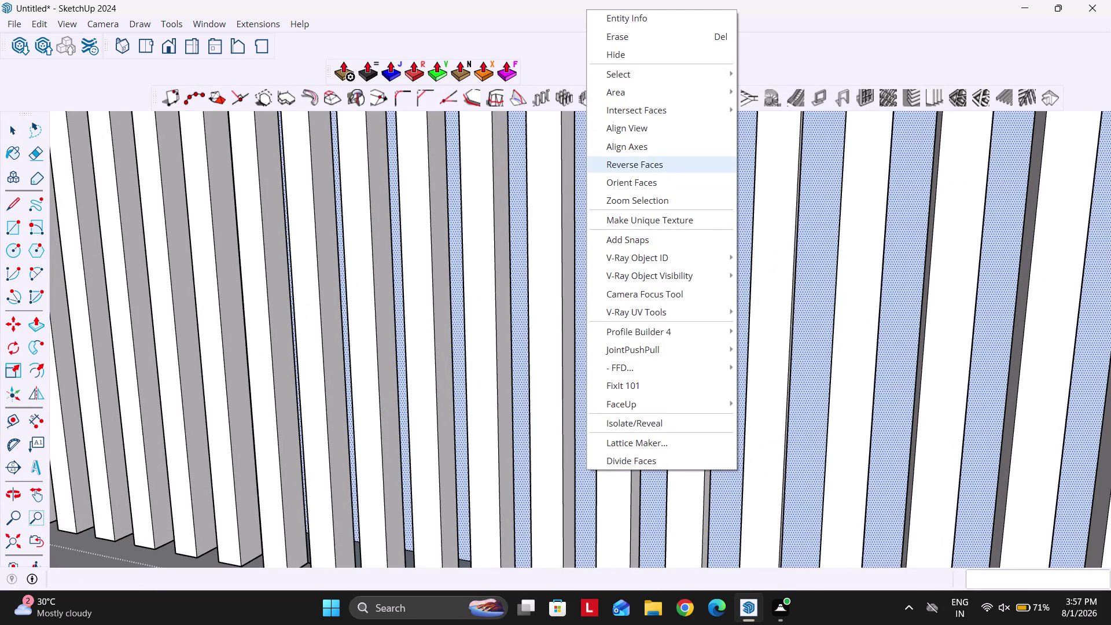
click(639, 169)
scroll(down, 3)
middle_drag(541, 272, 577, 276)
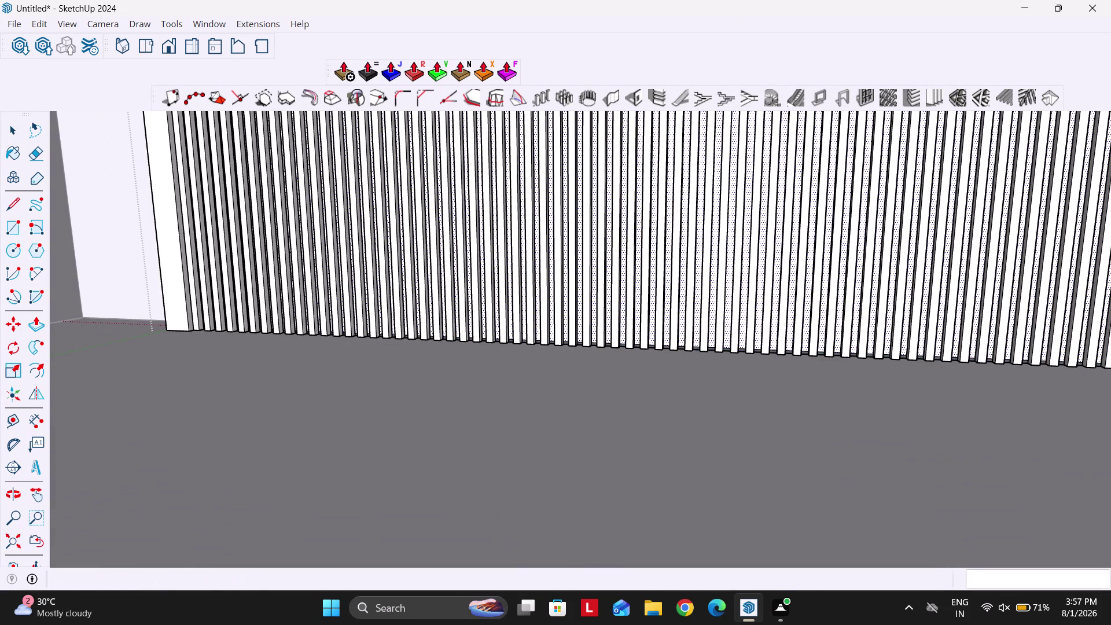
scroll(down, 3)
middle_drag(498, 368, 550, 356)
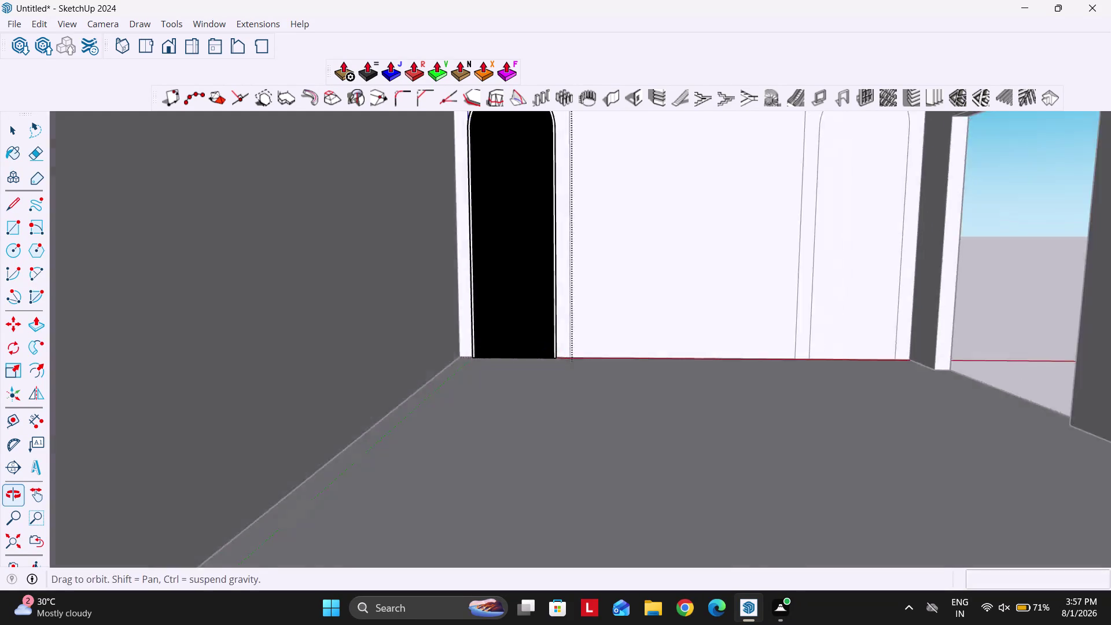
scroll(down, 3)
Exit the active tool and undo the last four operations.
key(Escape)
key(Escape)
scroll(up, 3)
key(Escape)
key(Escape)
scroll(up, 3)
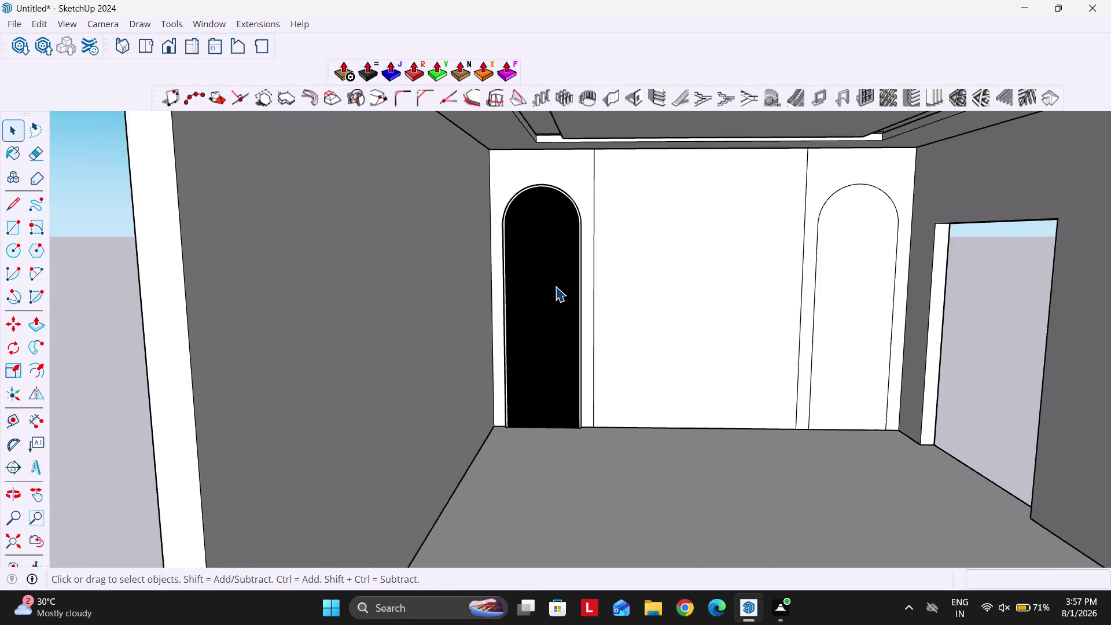
scroll(up, 3)
key(Escape)
scroll(up, 3)
key(Escape)
scroll(up, 3)
scroll(up, 3)
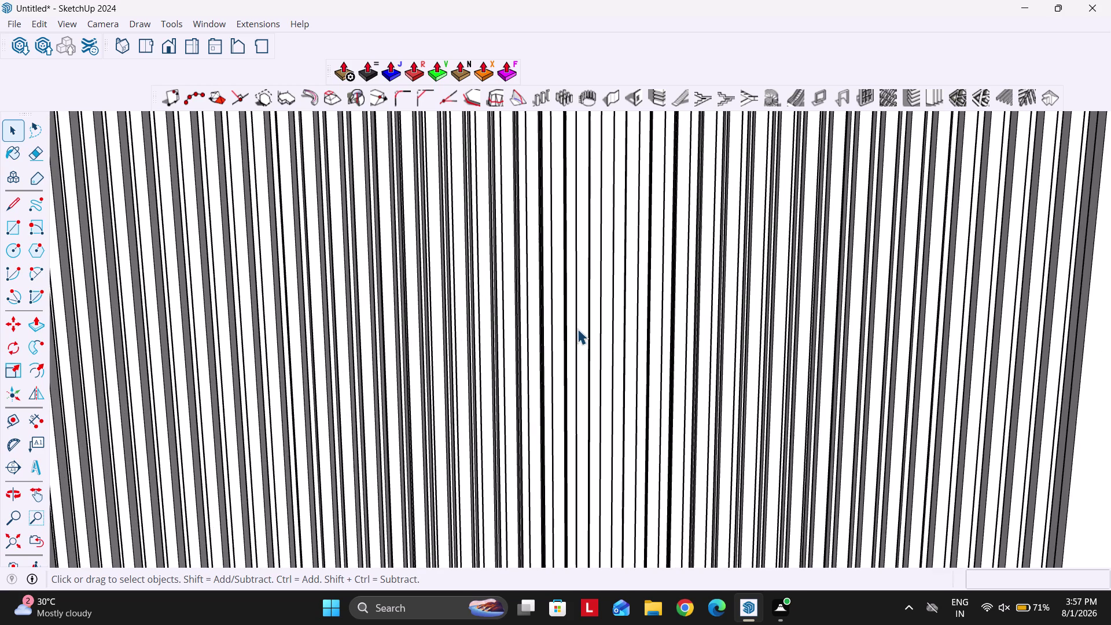
key(ctrl+z)
key(ctrl+z)
key(ctrl+z)
key(ctrl+z)
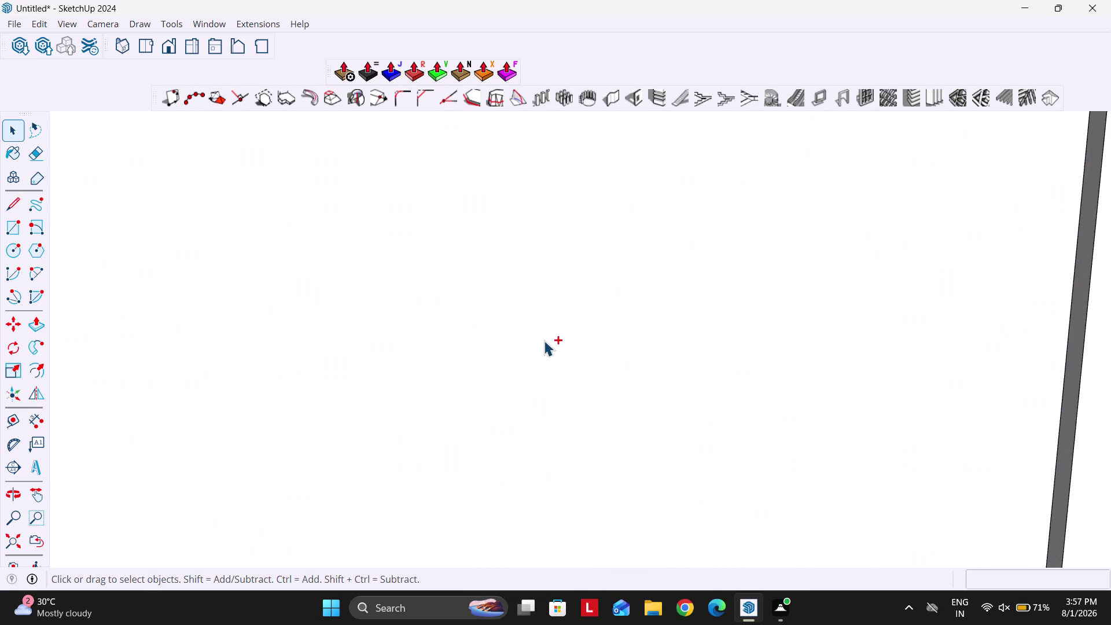
Set the niche face's louvres to 1" spacing, 0.5" depth and 0.5" thickness.
click(542, 342)
click(937, 93)
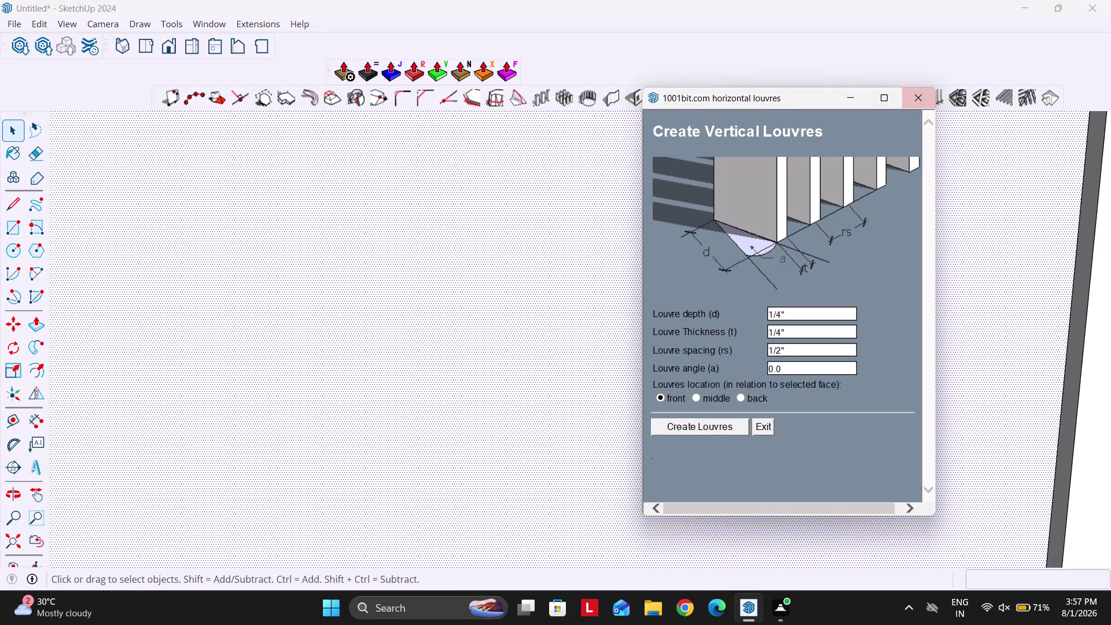
click(817, 350)
text(1")
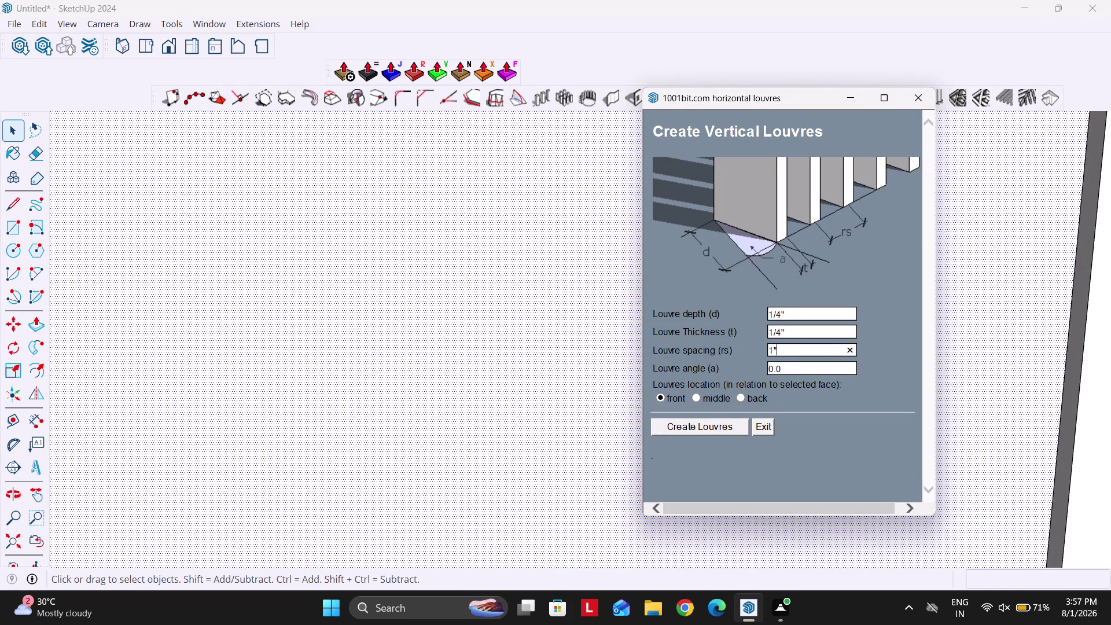
click(815, 320)
click(813, 319)
text(0.)
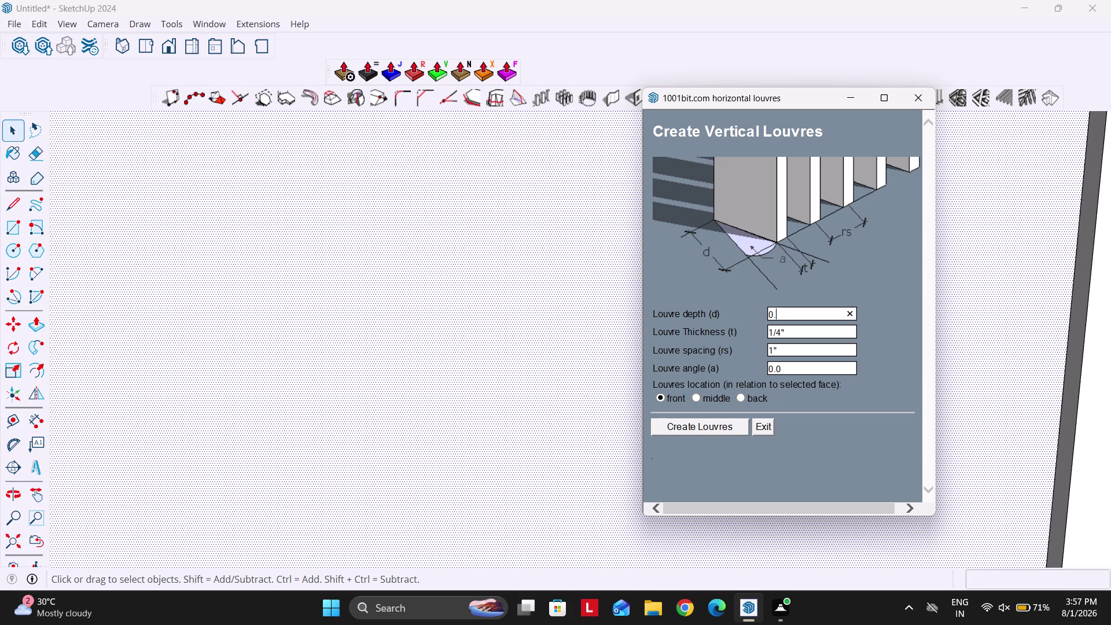
text(5")
click(810, 329)
text(0.5")
click(702, 426)
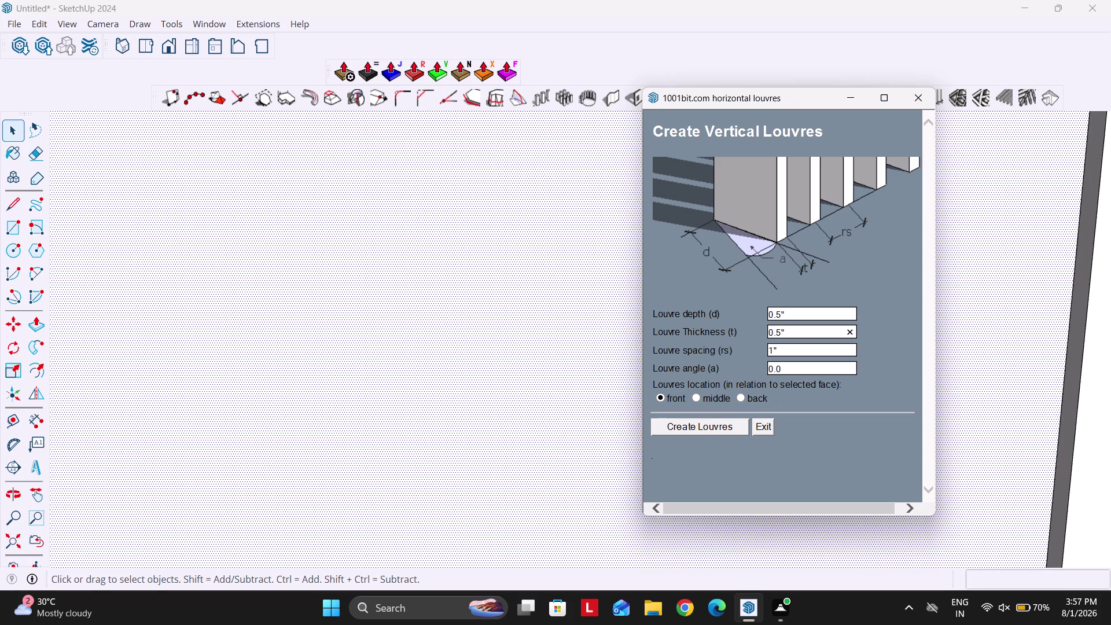
Create the resized louvres, reverse their faces outward, and exit the tool.
scroll(down, 3)
scroll(up, 3)
click(559, 382)
right_click(559, 383)
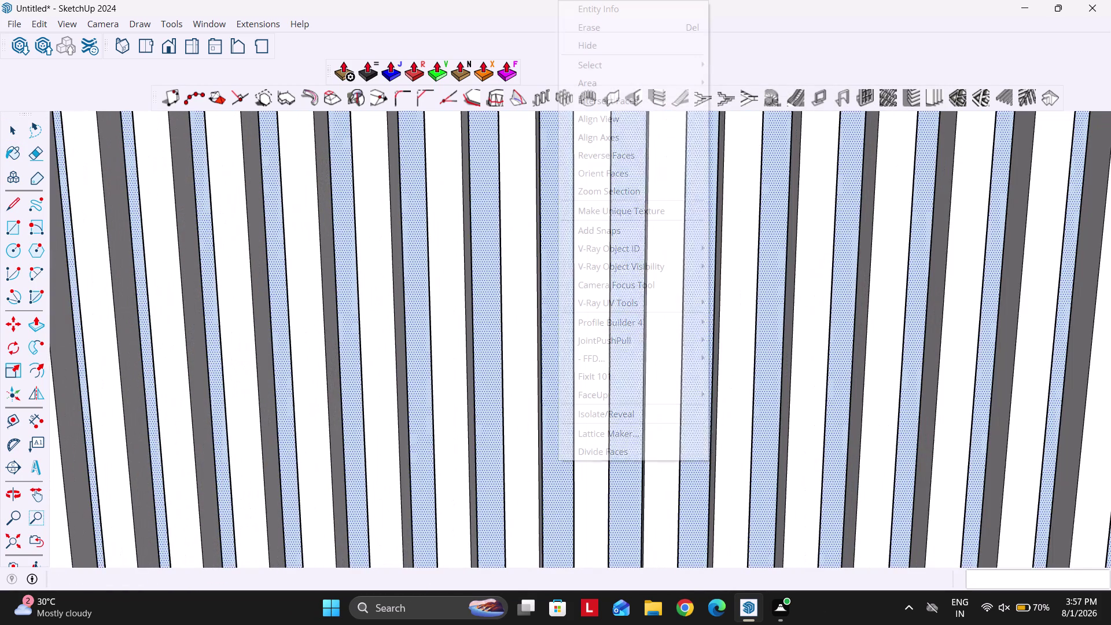
click(612, 154)
scroll(down, 3)
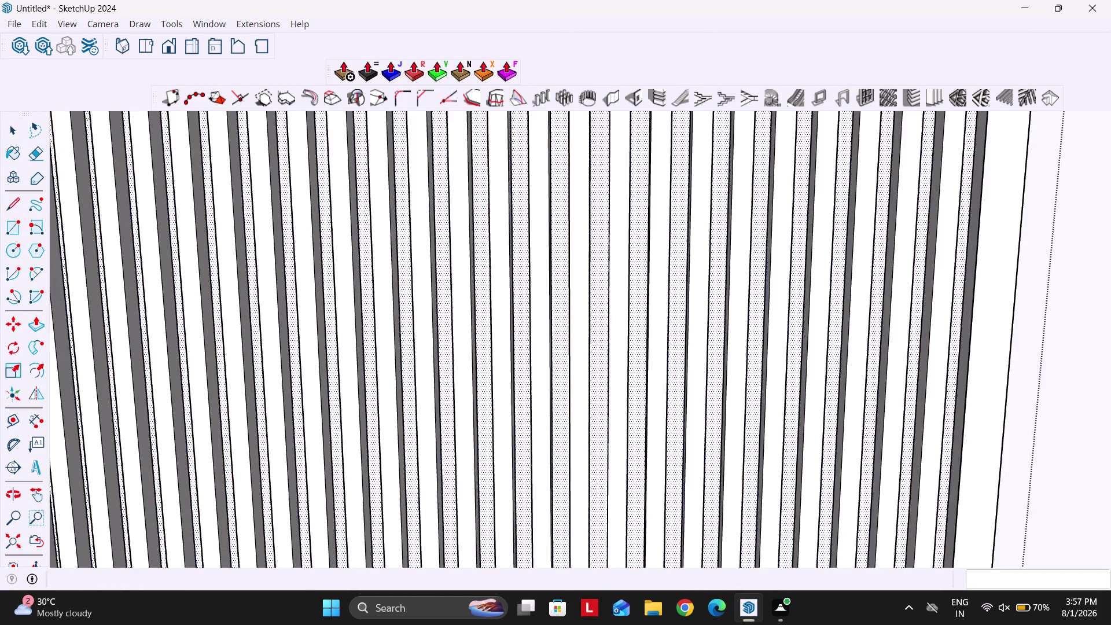
scroll(down, 3)
scroll(down, 3)
key(Escape)
key(Escape)
key(Escape)
key(Escape)
key(Escape)
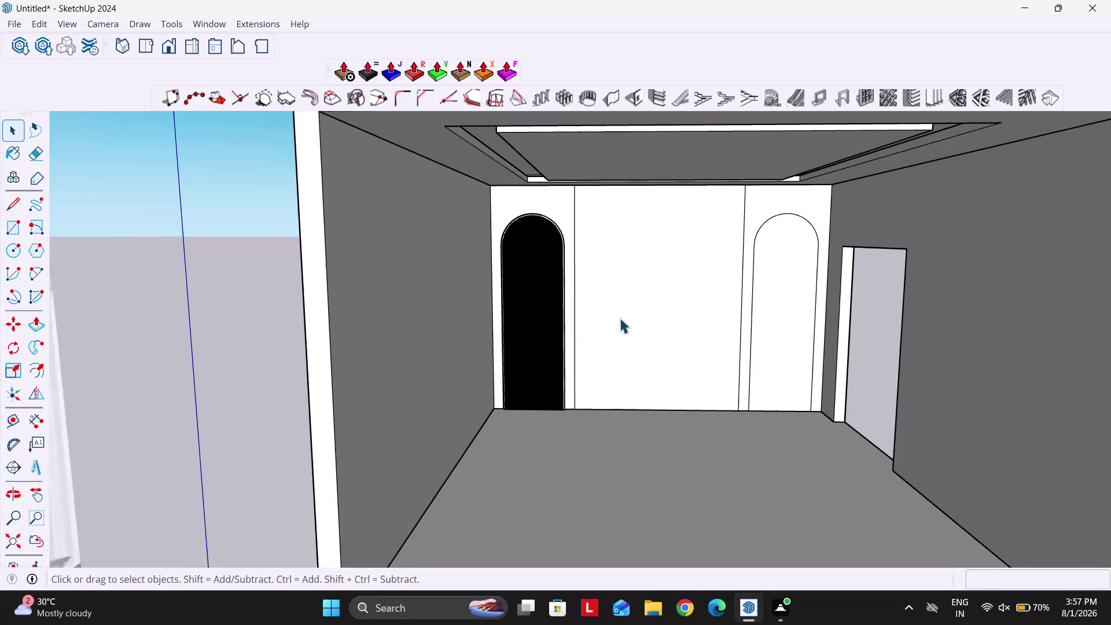
Orbit around the left arch to check the louvre fit and select the louvre group.
scroll(up, 3)
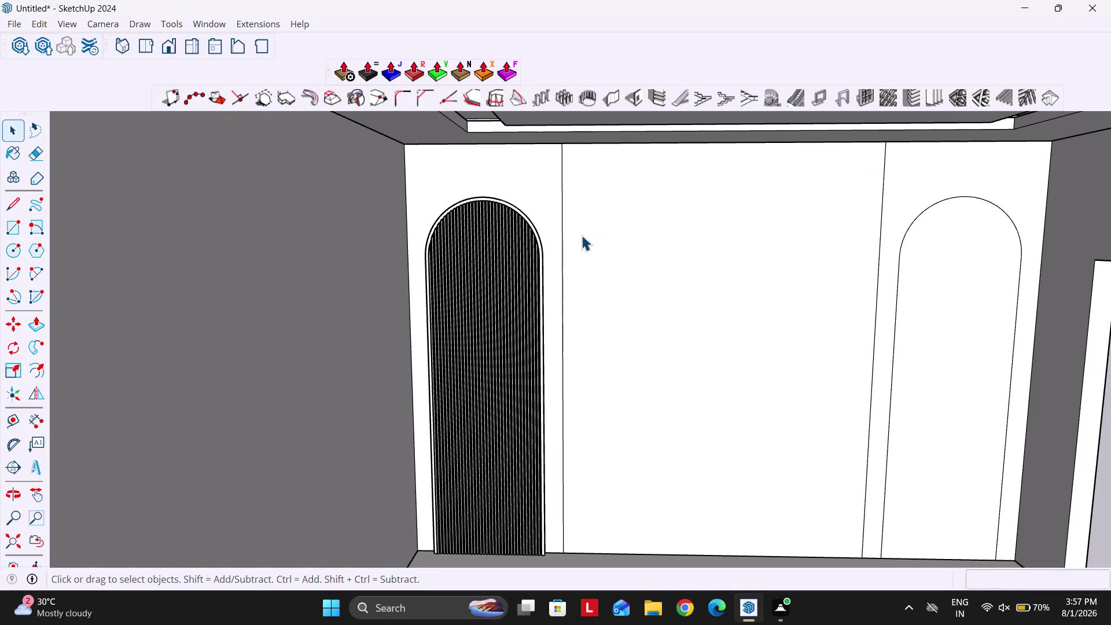
scroll(up, 3)
middle_drag(537, 237, 393, 280)
scroll(up, 3)
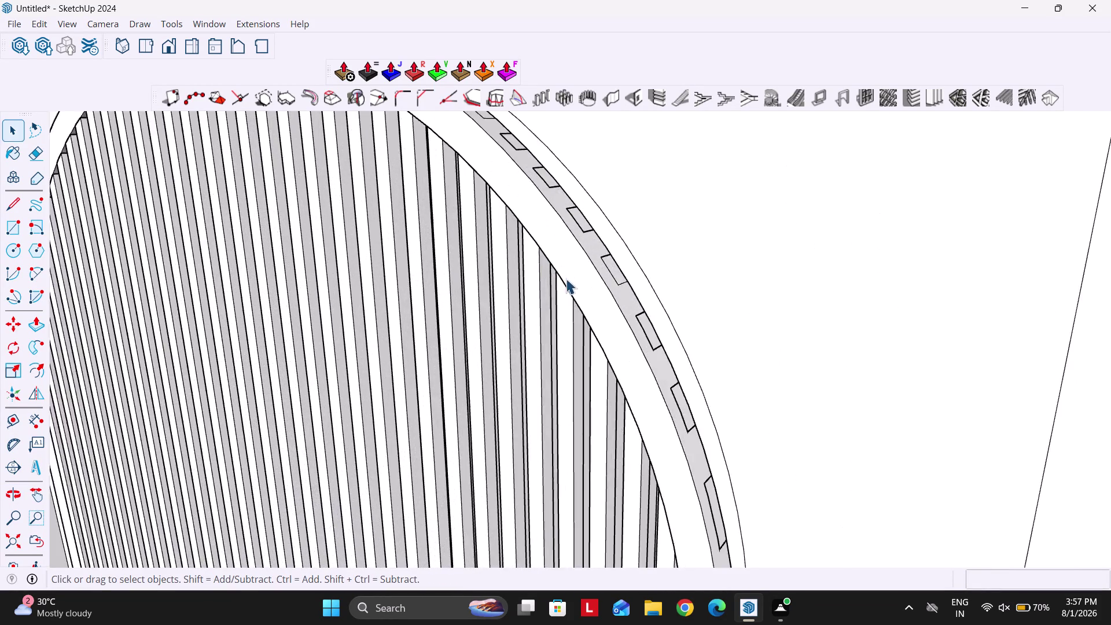
scroll(up, 3)
click(582, 289)
middle_drag(639, 302, 489, 292)
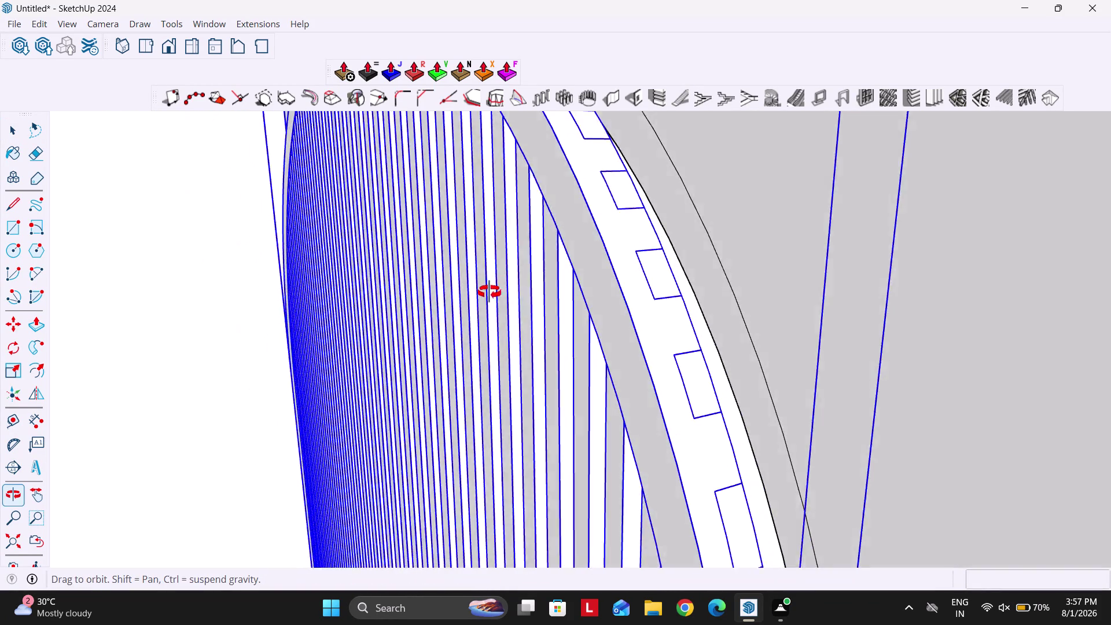
middle_drag(490, 292, 456, 284)
click(701, 332)
middle_drag(536, 331, 677, 309)
Start the Move tool on the louvre group and orbit back to the room view.
key(comma)
scroll(down, 3)
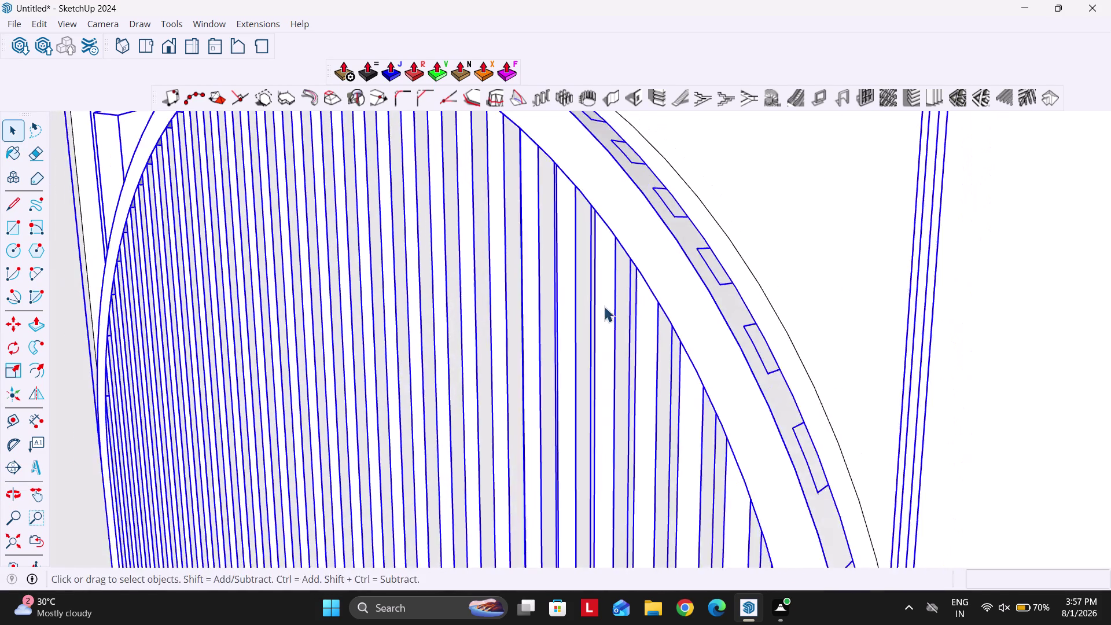
scroll(down, 3)
key(m)
middle_drag(535, 328, 652, 284)
scroll(down, 3)
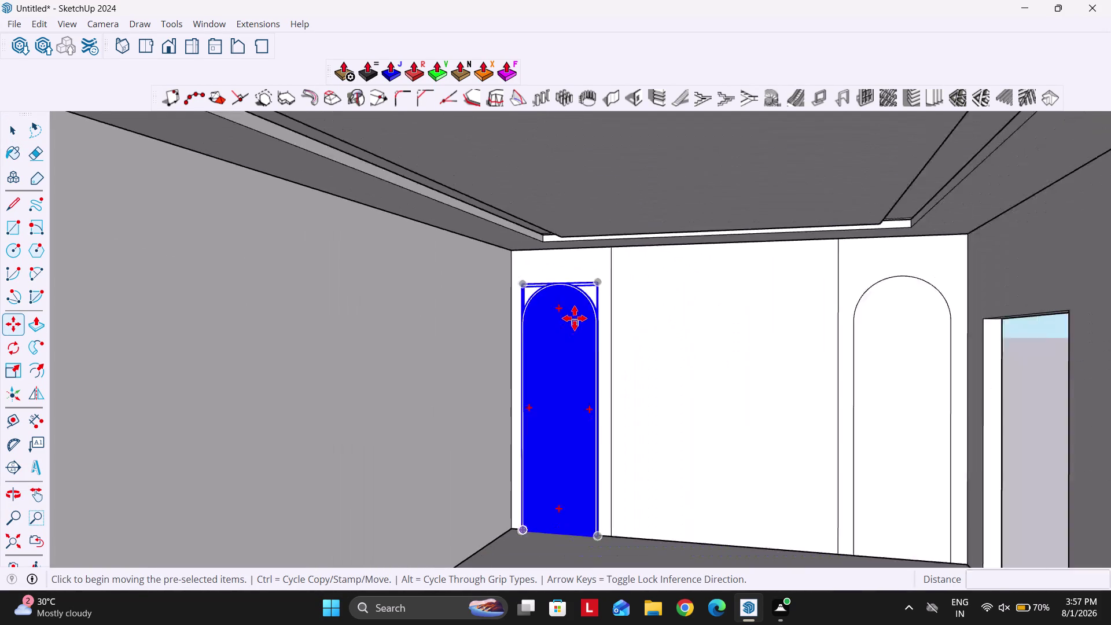
scroll(down, 3)
middle_drag(614, 372, 594, 295)
middle_drag(558, 351, 602, 362)
middle_drag(578, 384, 537, 394)
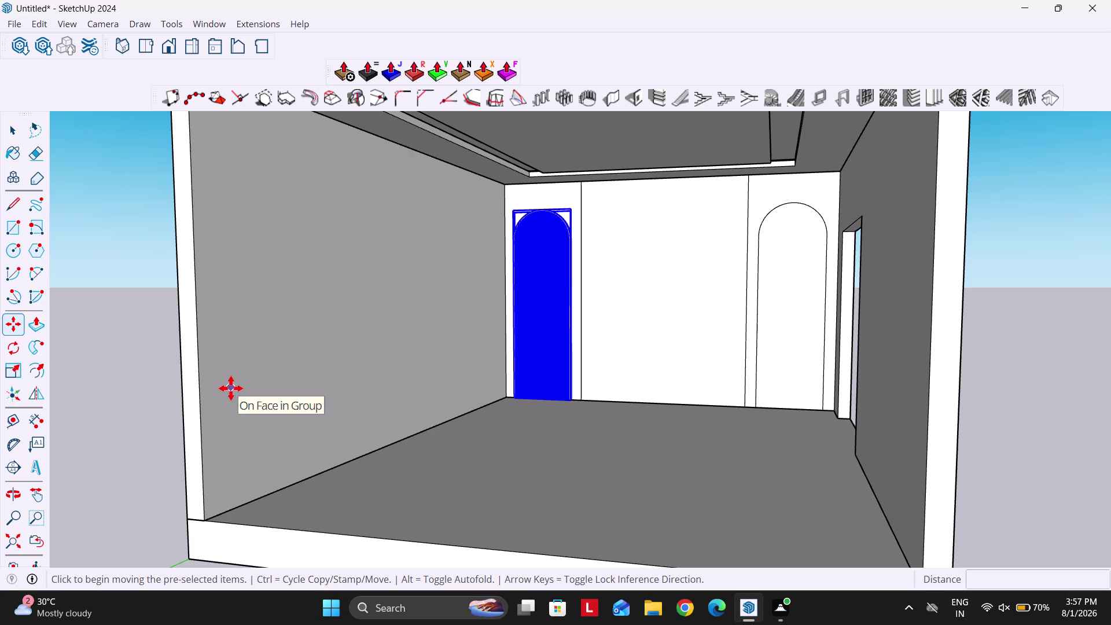
Mirror a copy of the louvre group across a plane midway between the arches.
click(37, 391)
middle_drag(378, 380, 331, 405)
scroll(down, 3)
scroll(up, 3)
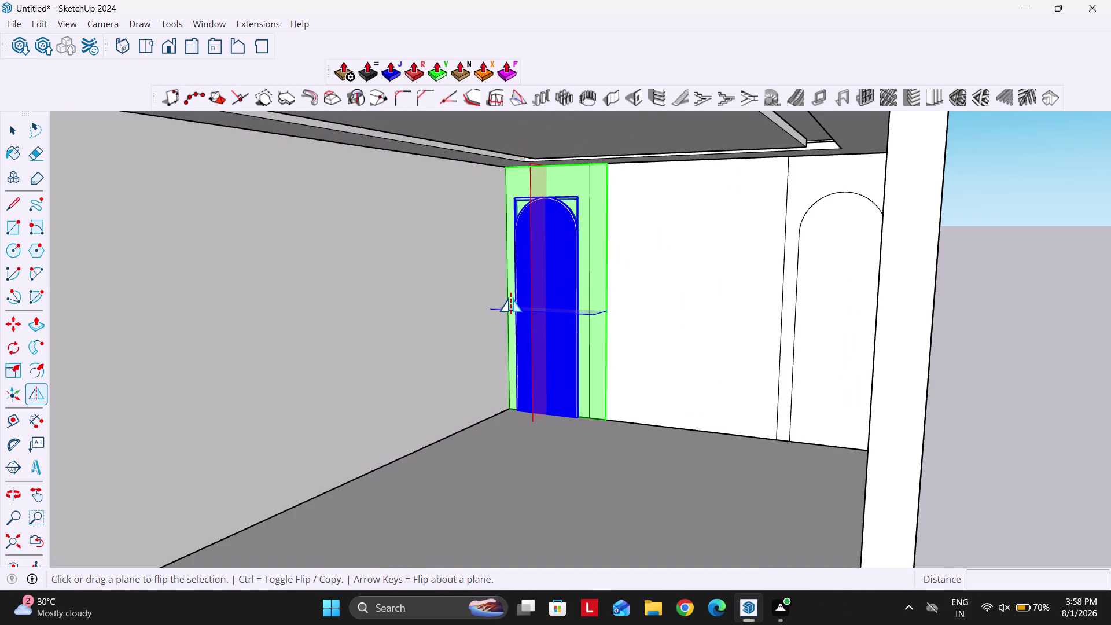
scroll(up, 3)
drag(518, 190, 666, 190)
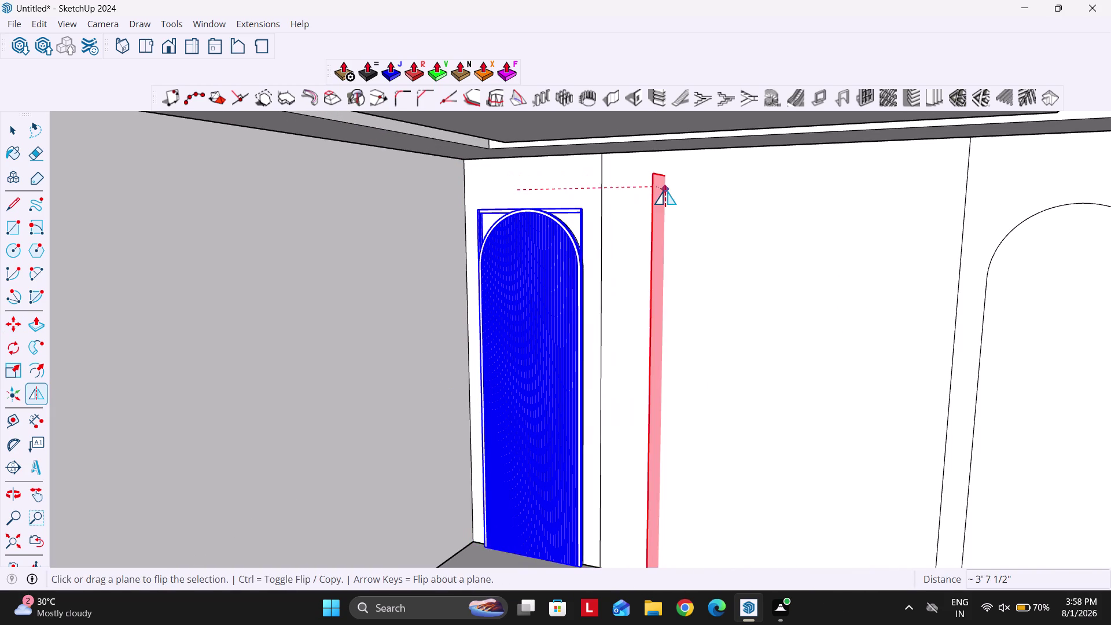
drag(666, 189, 724, 420)
scroll(down, 3)
scroll(up, 3)
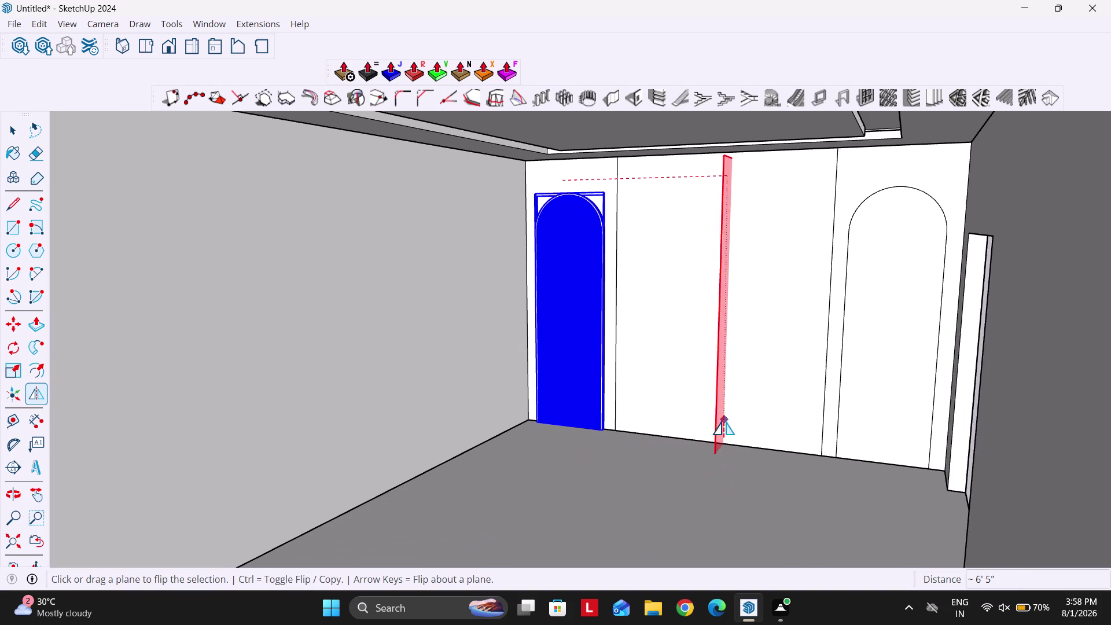
drag(724, 420, 712, 443)
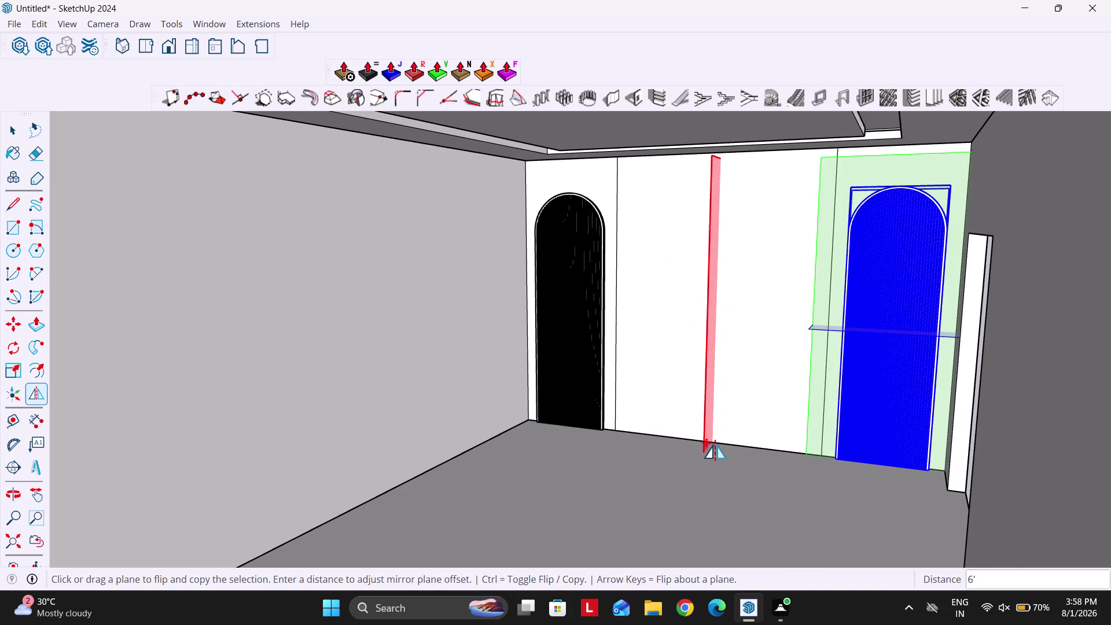
key(space)
Orbit out to review both arches, clear the selection and open the room group.
scroll(down, 3)
scroll(down, 3)
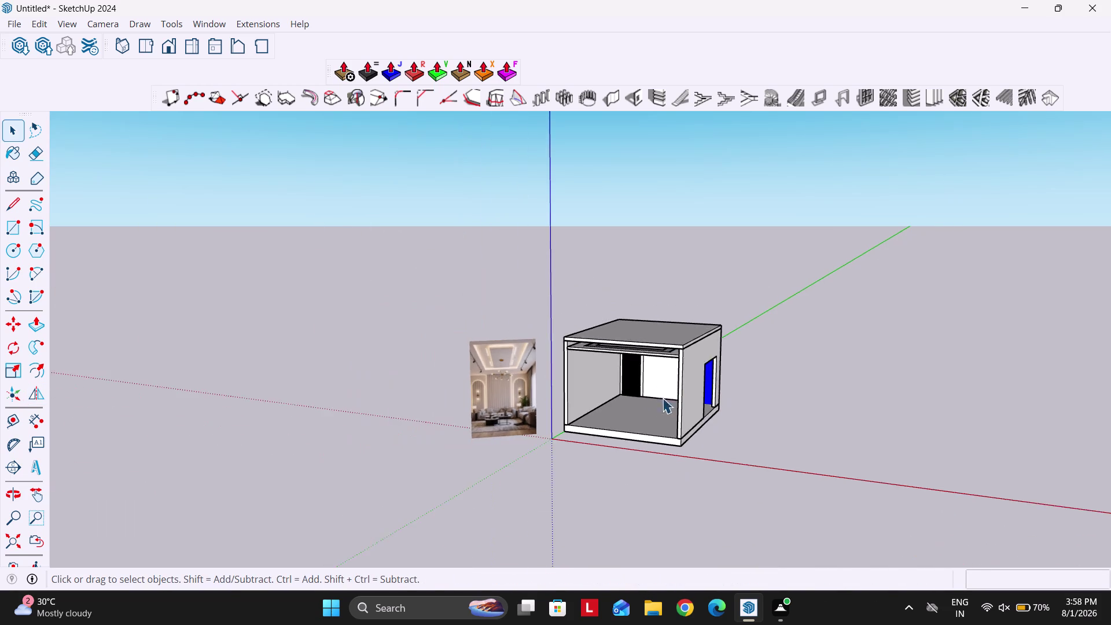
middle_drag(644, 399, 710, 360)
scroll(up, 3)
key(space)
middle_drag(643, 378, 683, 375)
click(828, 355)
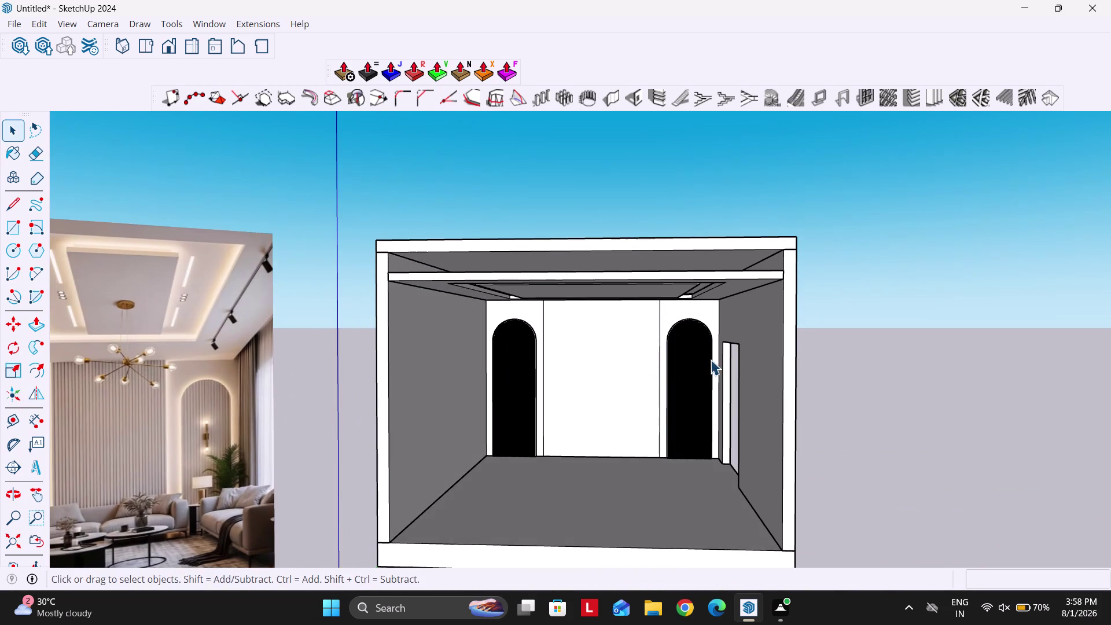
scroll(up, 3)
double_click(603, 351)
click(582, 350)
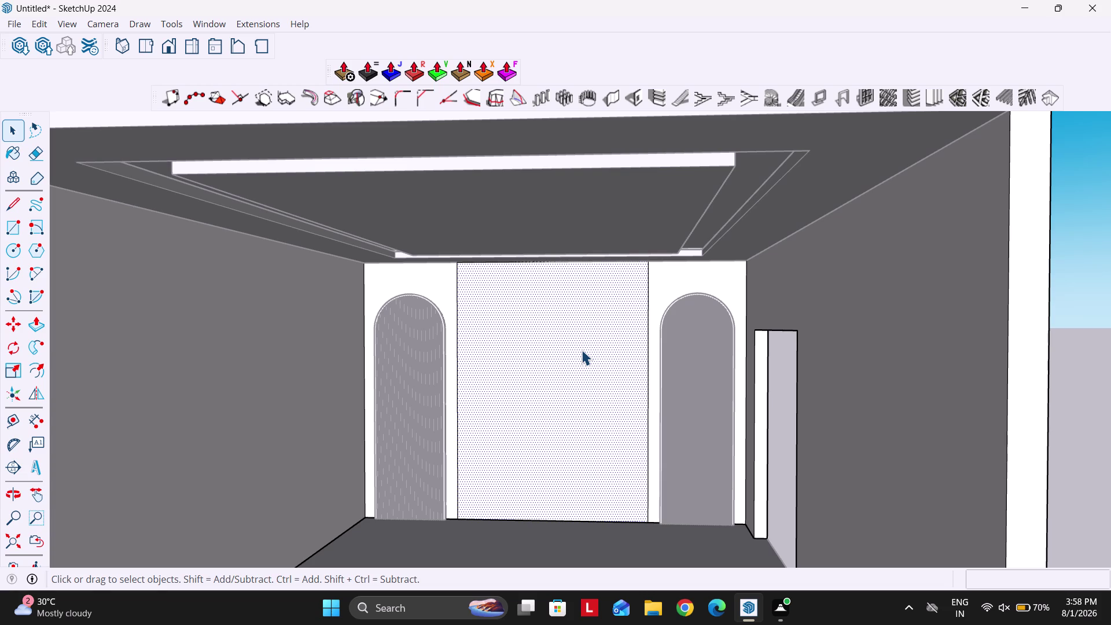